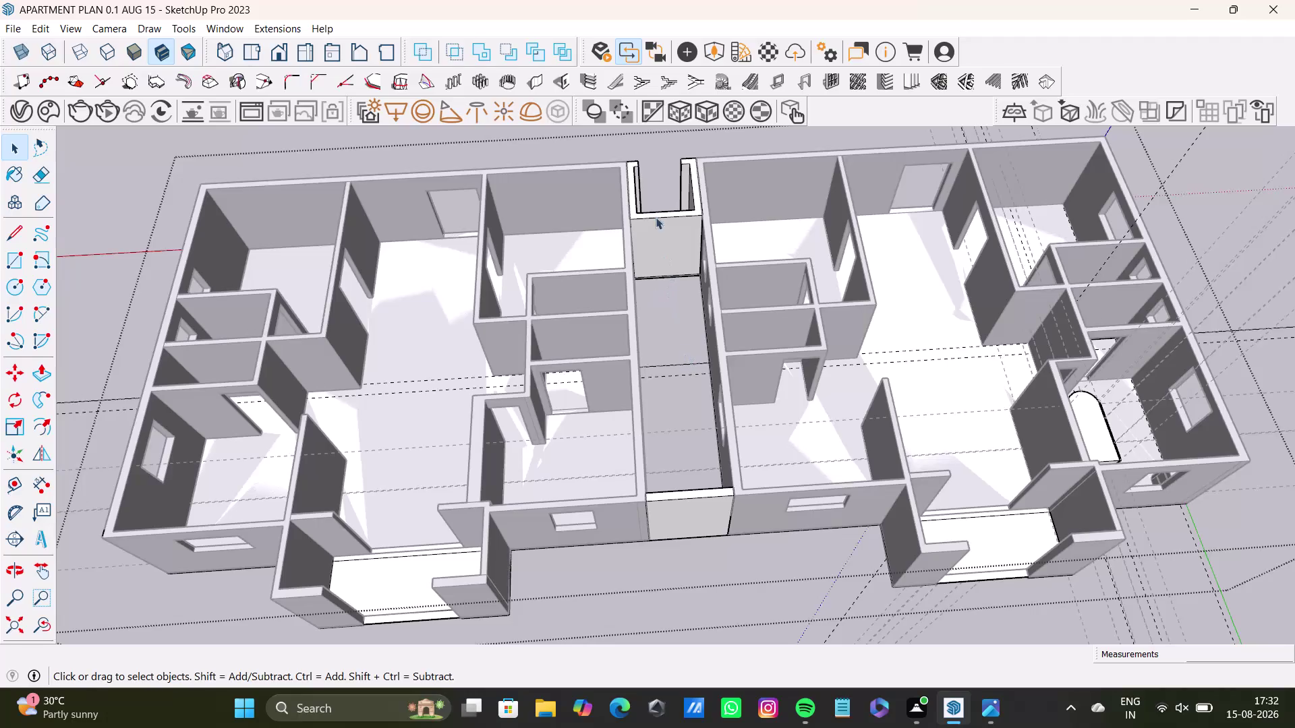
Orbit and zoom through the bedroom to inspect the bedside table, window and wardrobe.
double_click(667, 152)
scroll(down, 3)
middle_drag(680, 334, 701, 491)
scroll(up, 3)
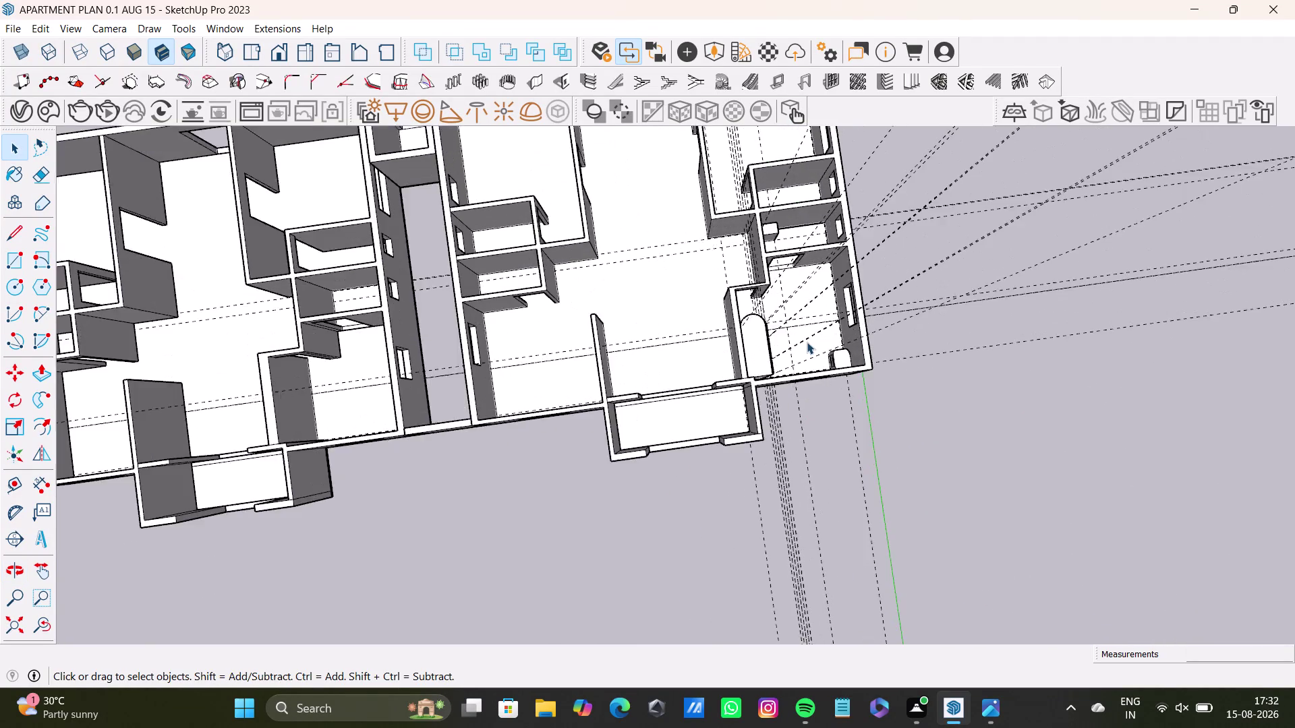
scroll(up, 3)
middle_drag(806, 342, 509, 232)
scroll(up, 3)
middle_drag(637, 283, 306, 248)
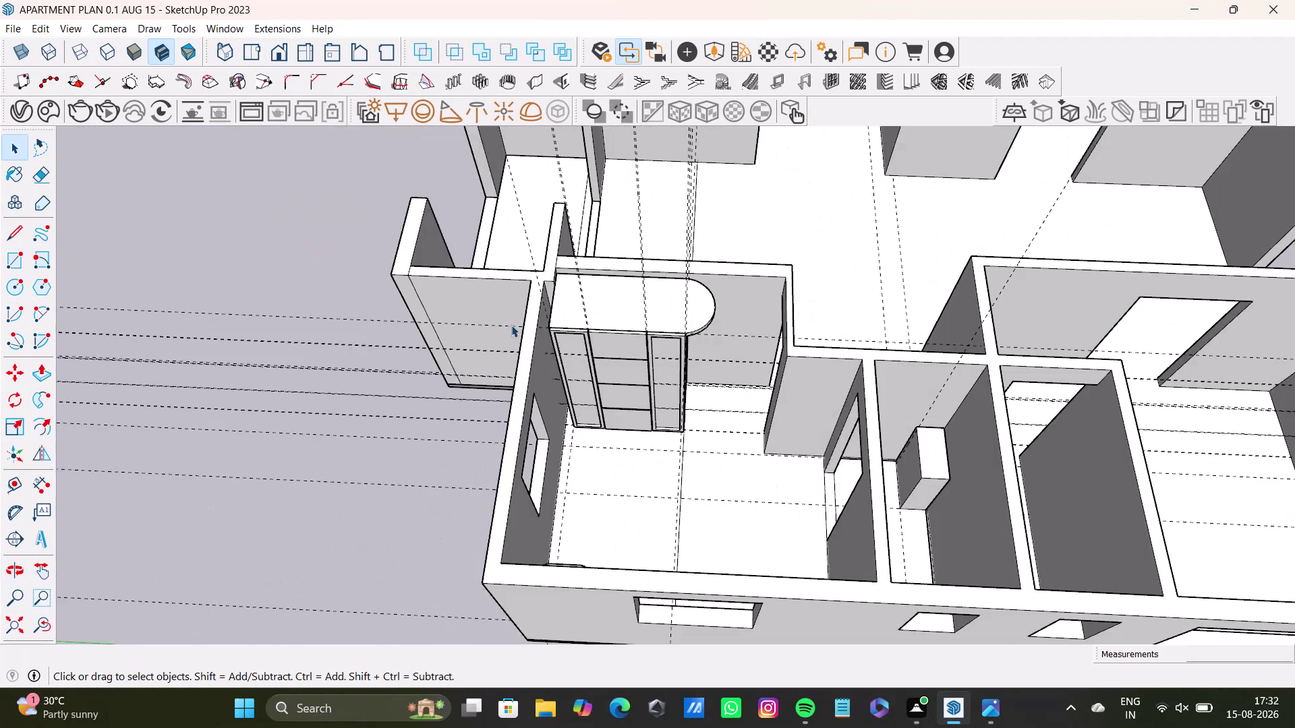
scroll(down, 3)
middle_drag(660, 411, 355, 410)
scroll(up, 3)
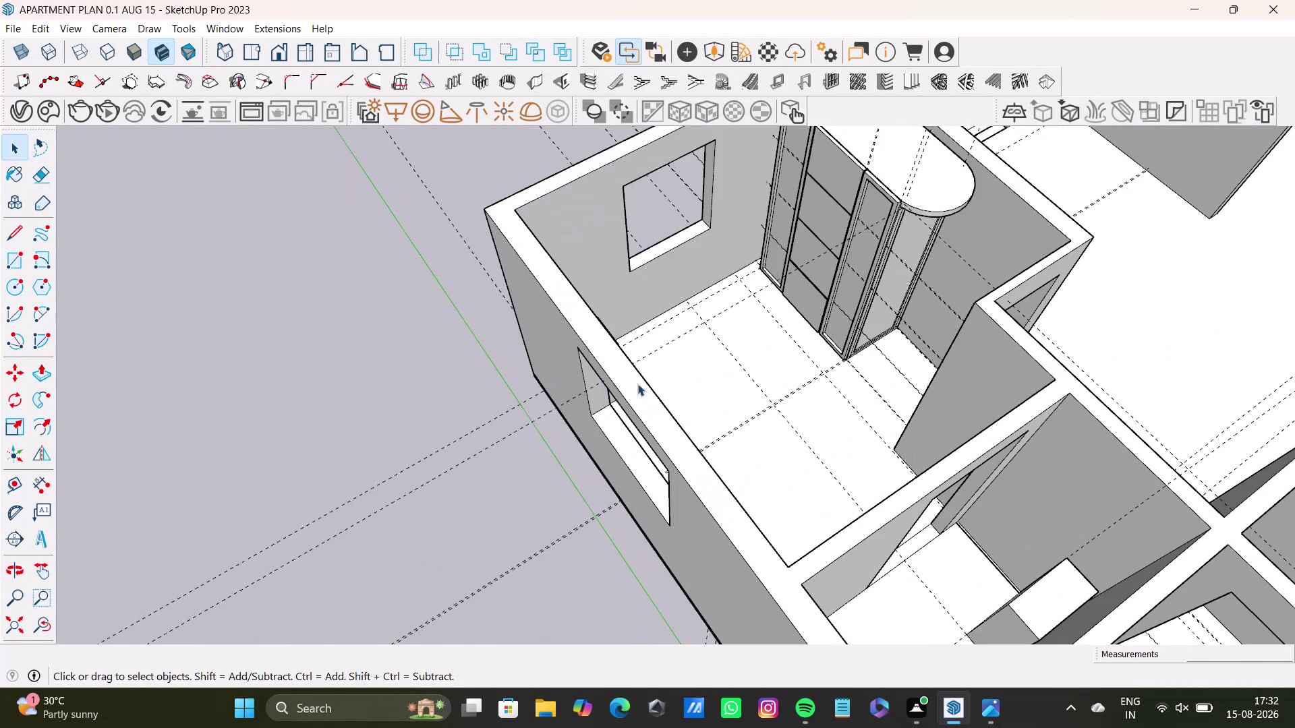
middle_drag(646, 386, 461, 351)
scroll(up, 3)
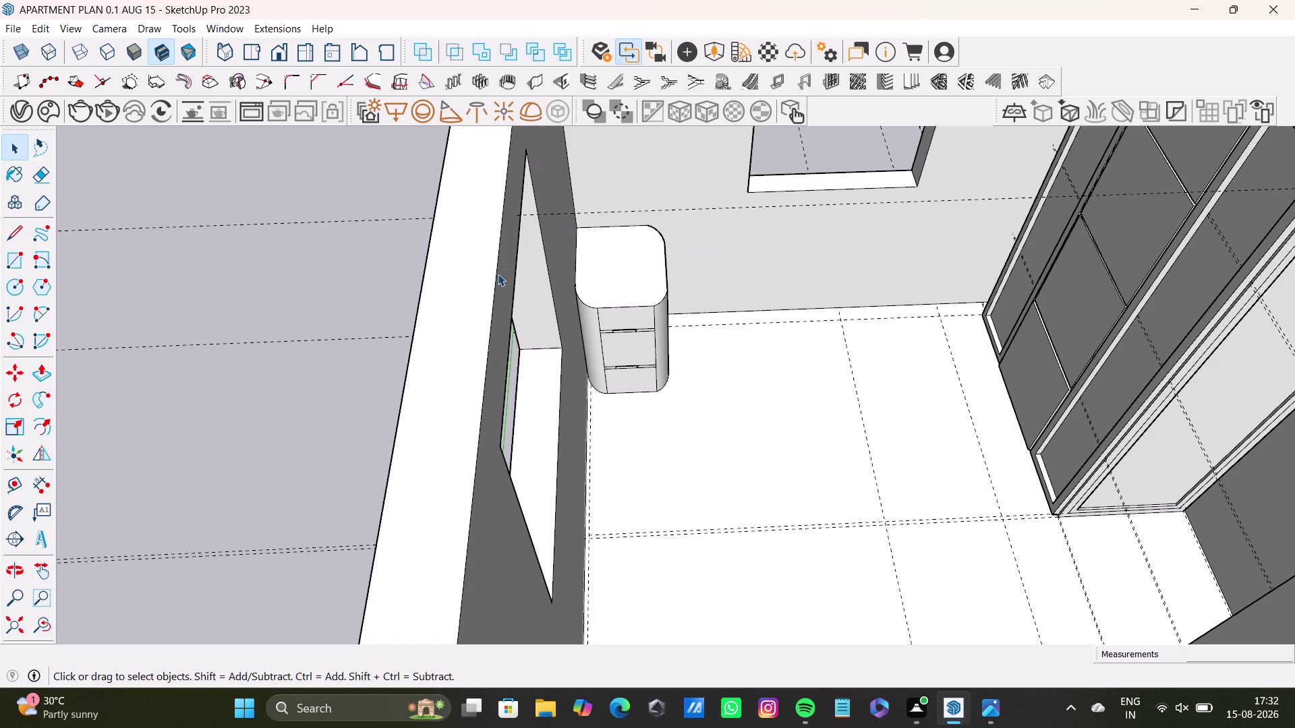
middle_drag(783, 381, 758, 493)
middle_drag(753, 487, 776, 573)
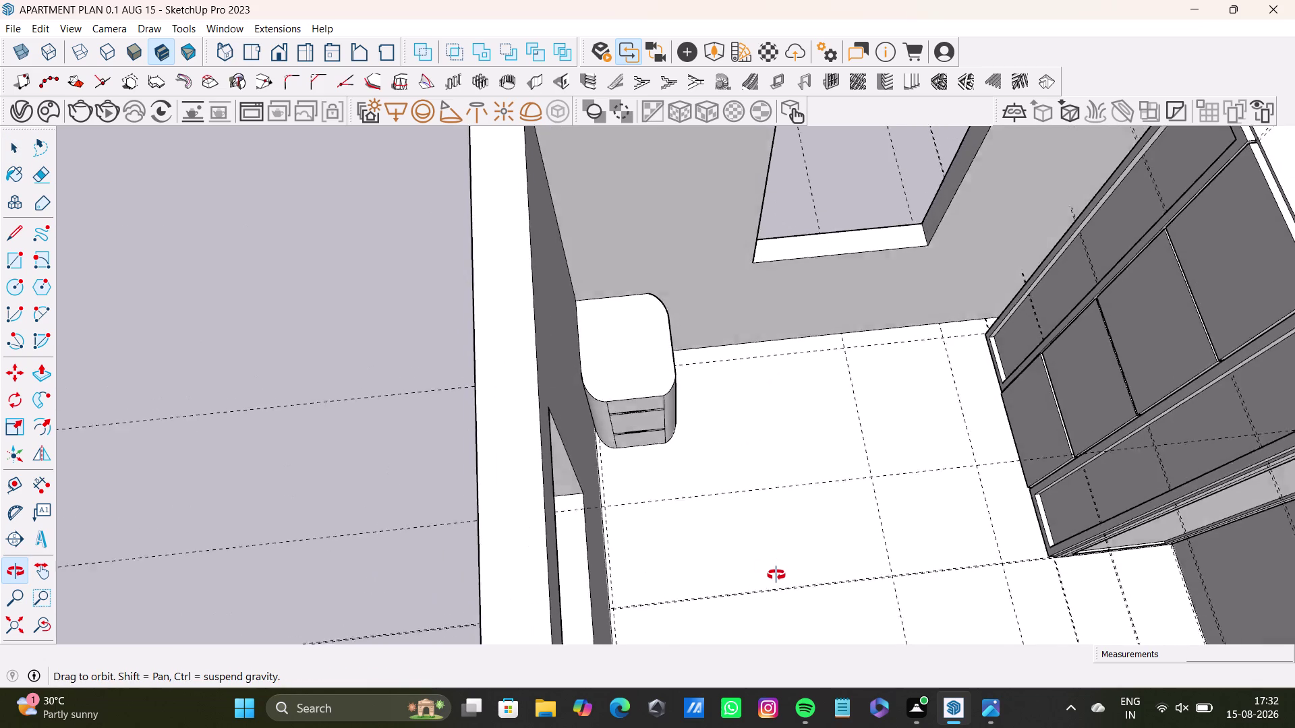
middle_drag(775, 572, 788, 554)
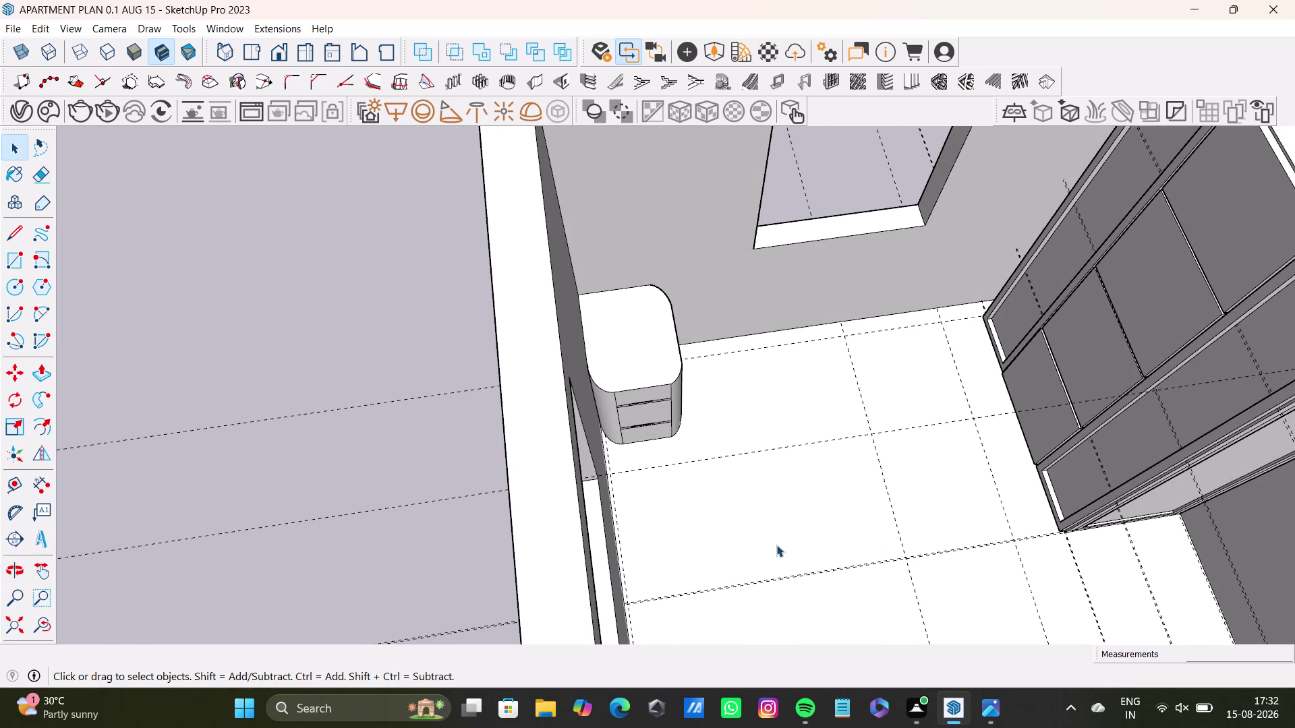
middle_drag(777, 542, 591, 444)
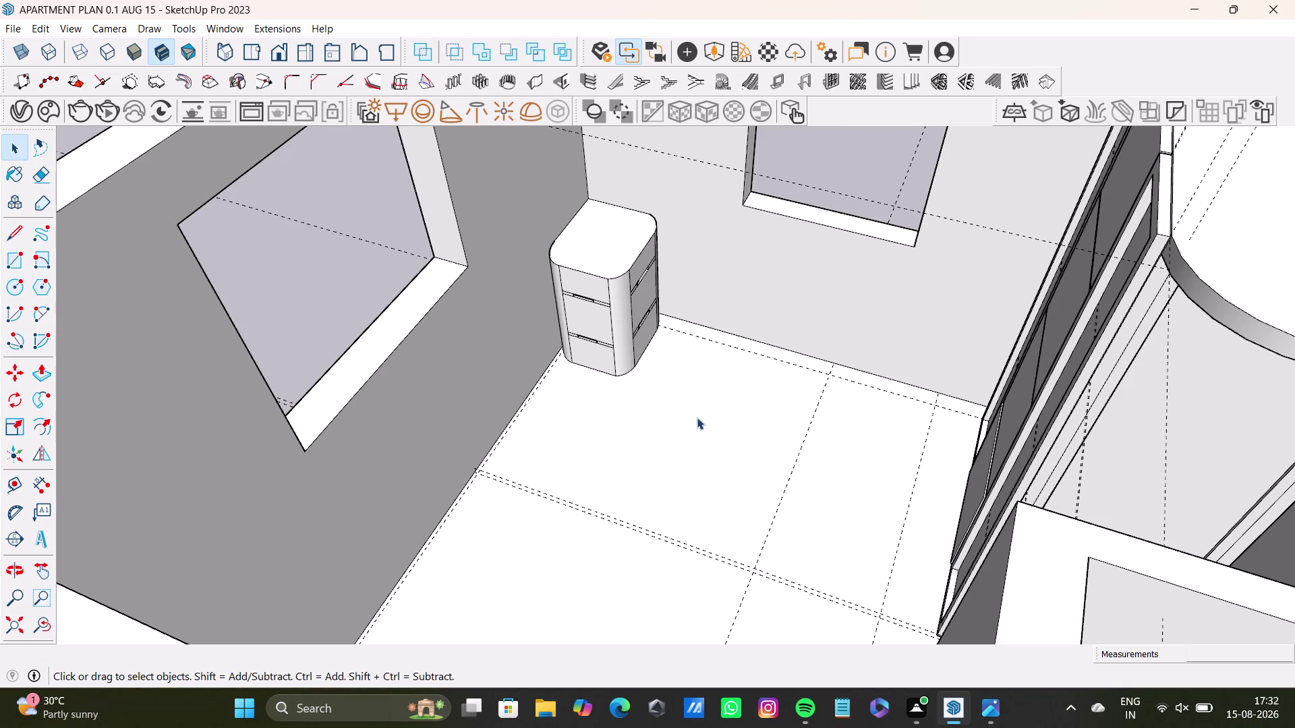
scroll(down, 3)
middle_drag(697, 419, 863, 446)
middle_drag(816, 412, 804, 419)
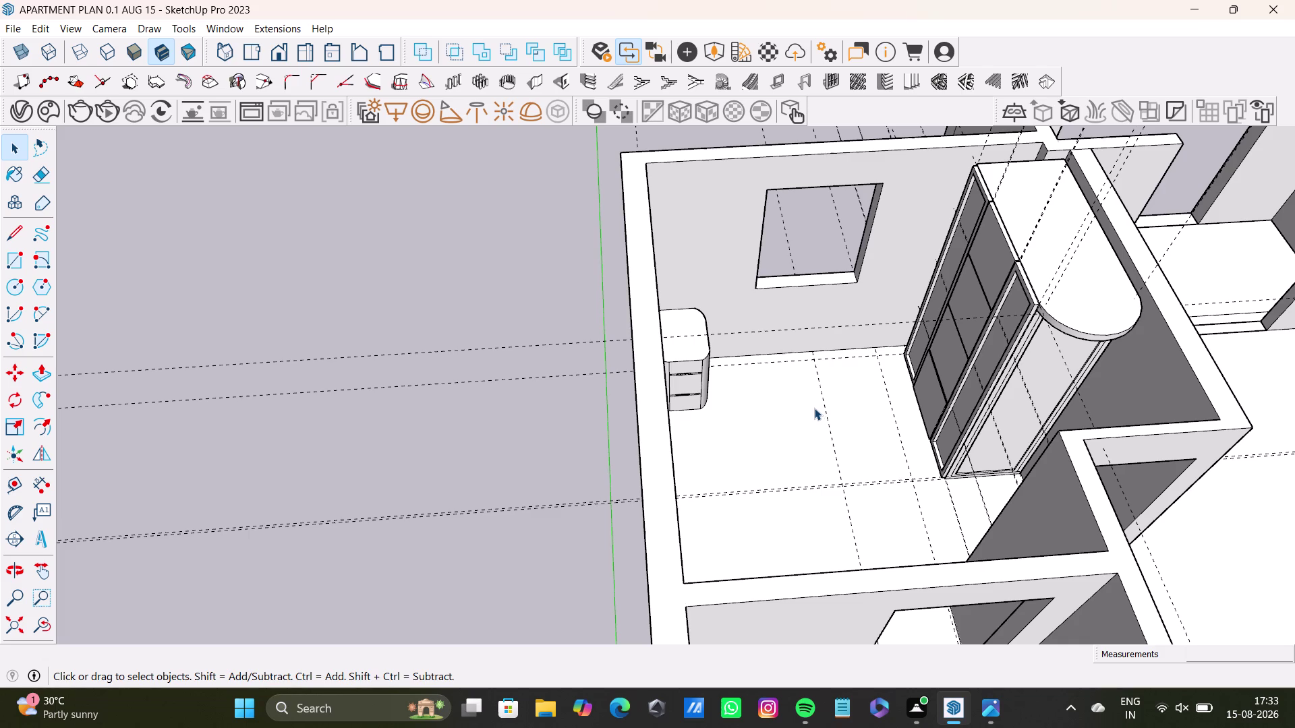
scroll(down, 3)
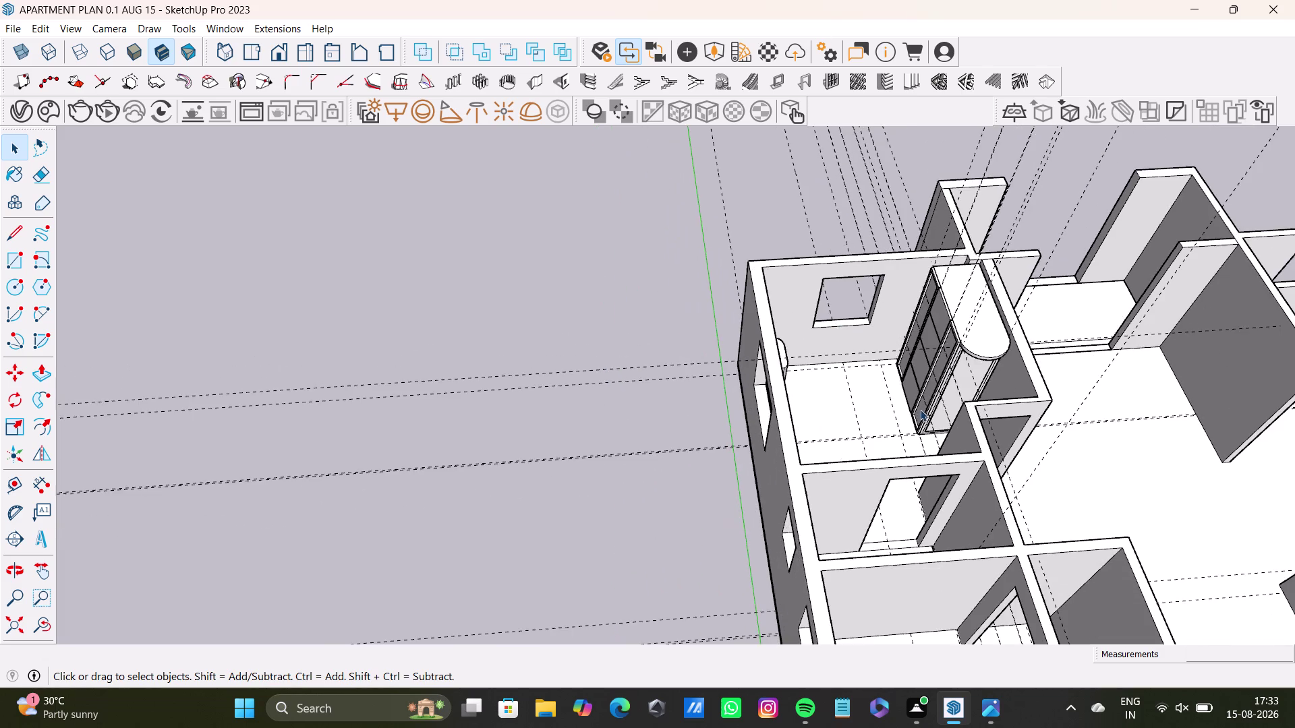
middle_drag(954, 399, 899, 411)
scroll(up, 3)
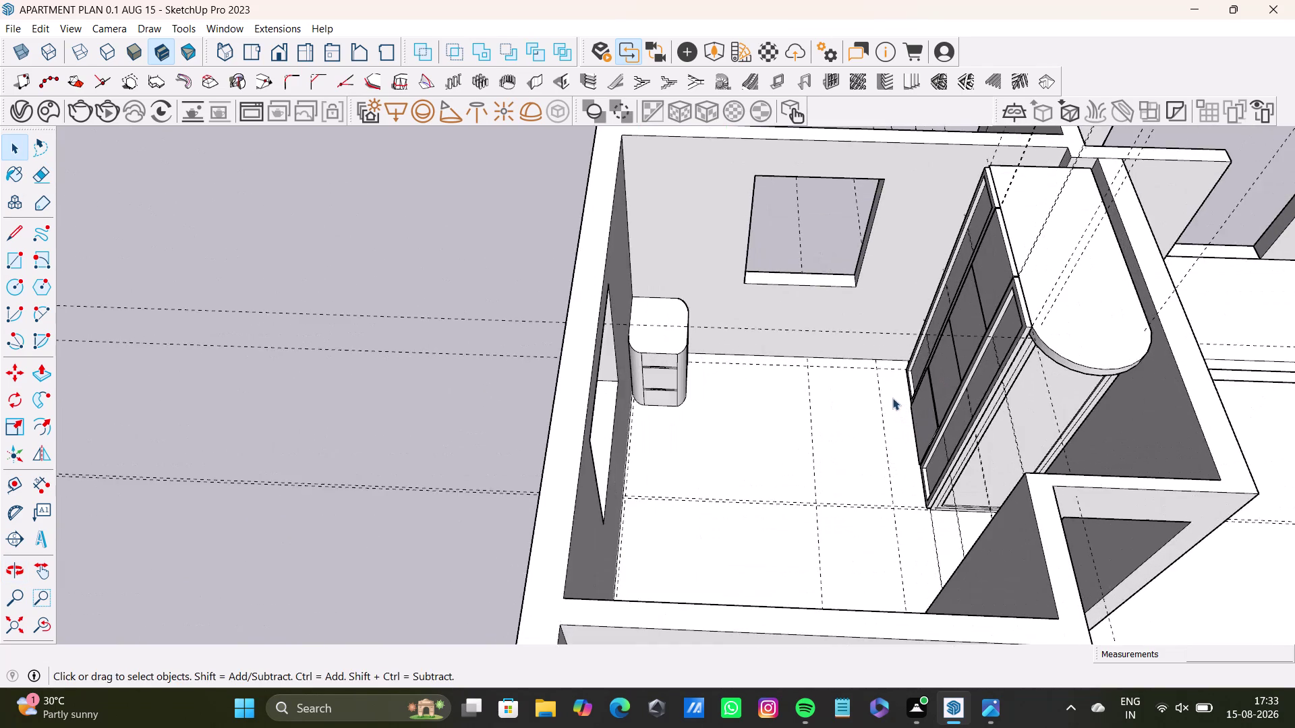
middle_drag(893, 398, 762, 403)
scroll(up, 3)
middle_drag(785, 336, 906, 420)
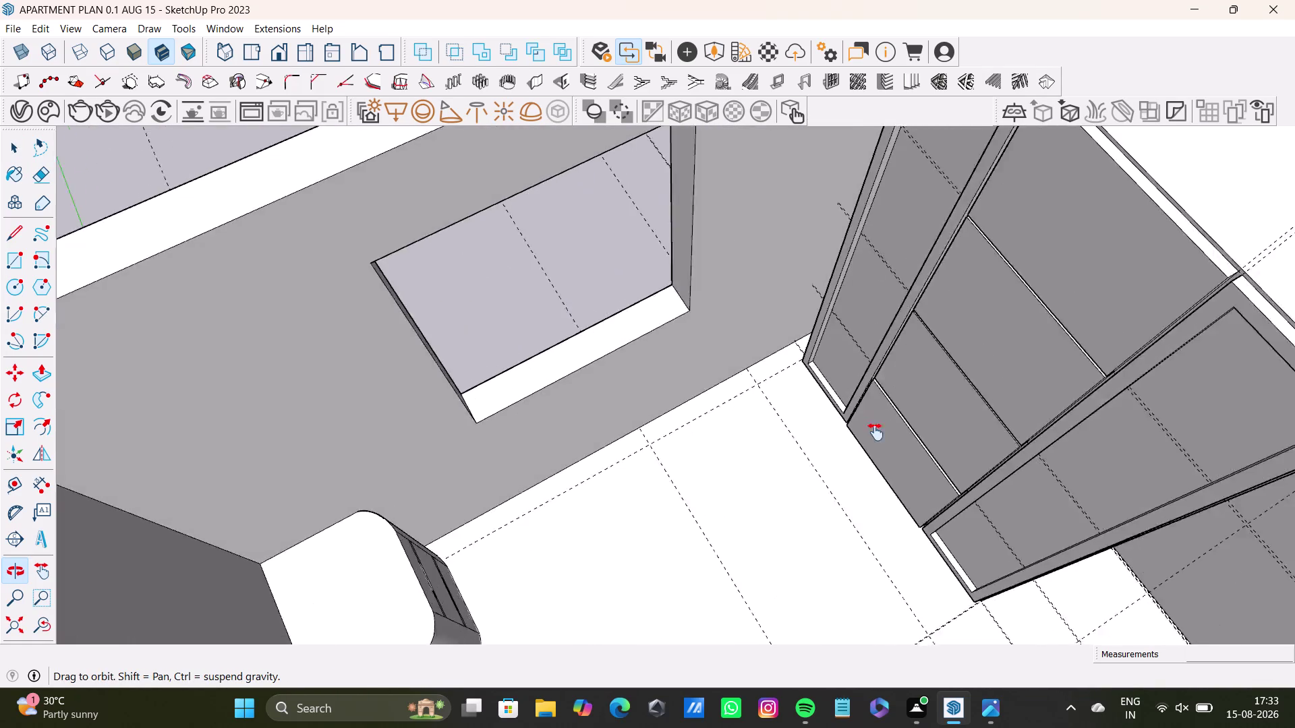
middle_drag(906, 420, 774, 516)
middle_drag(802, 480, 825, 499)
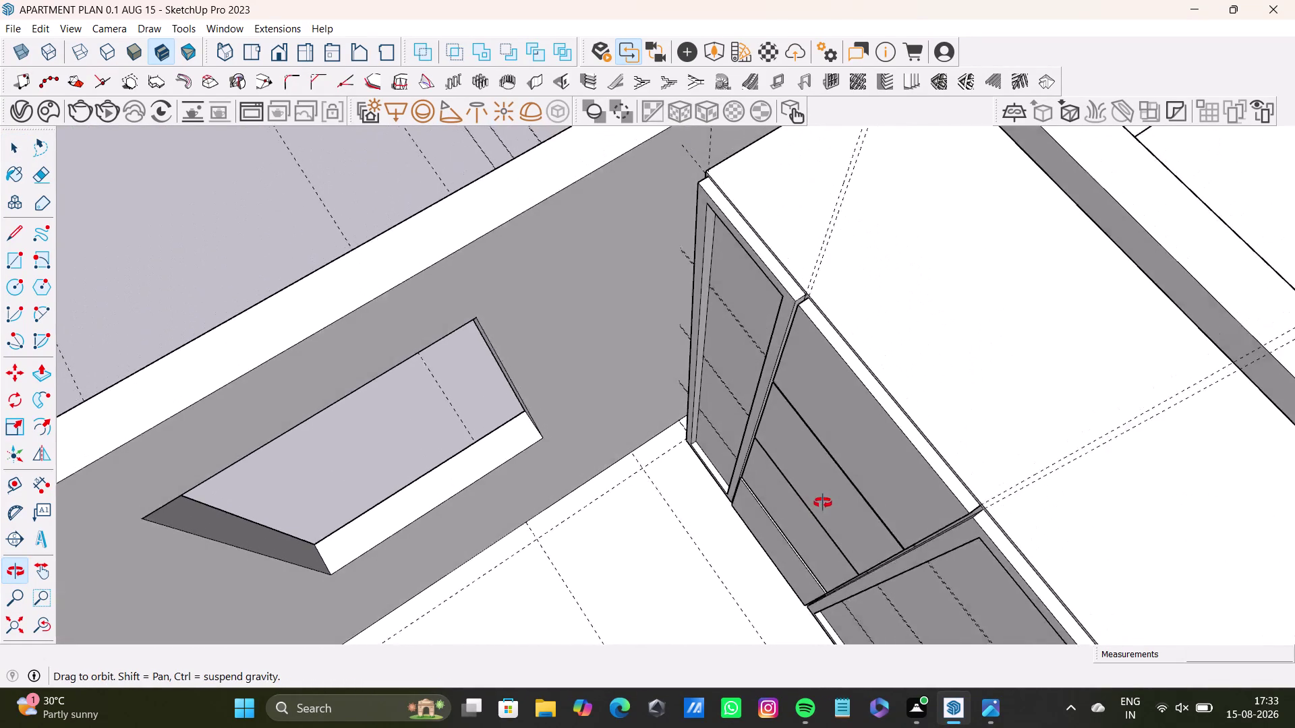
middle_drag(825, 500, 822, 503)
scroll(down, 3)
scroll(up, 3)
middle_drag(692, 446, 728, 354)
scroll(up, 3)
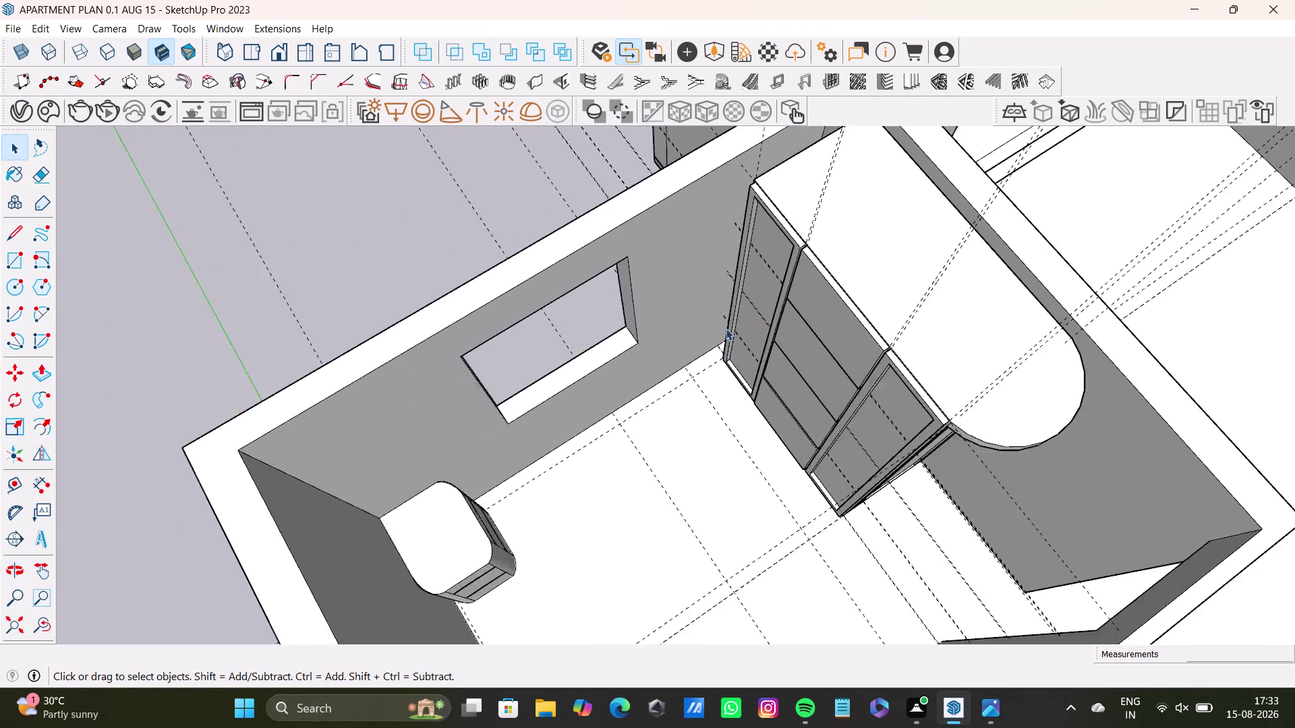
scroll(up, 3)
middle_drag(735, 312, 701, 433)
middle_drag(705, 409, 821, 295)
scroll(up, 3)
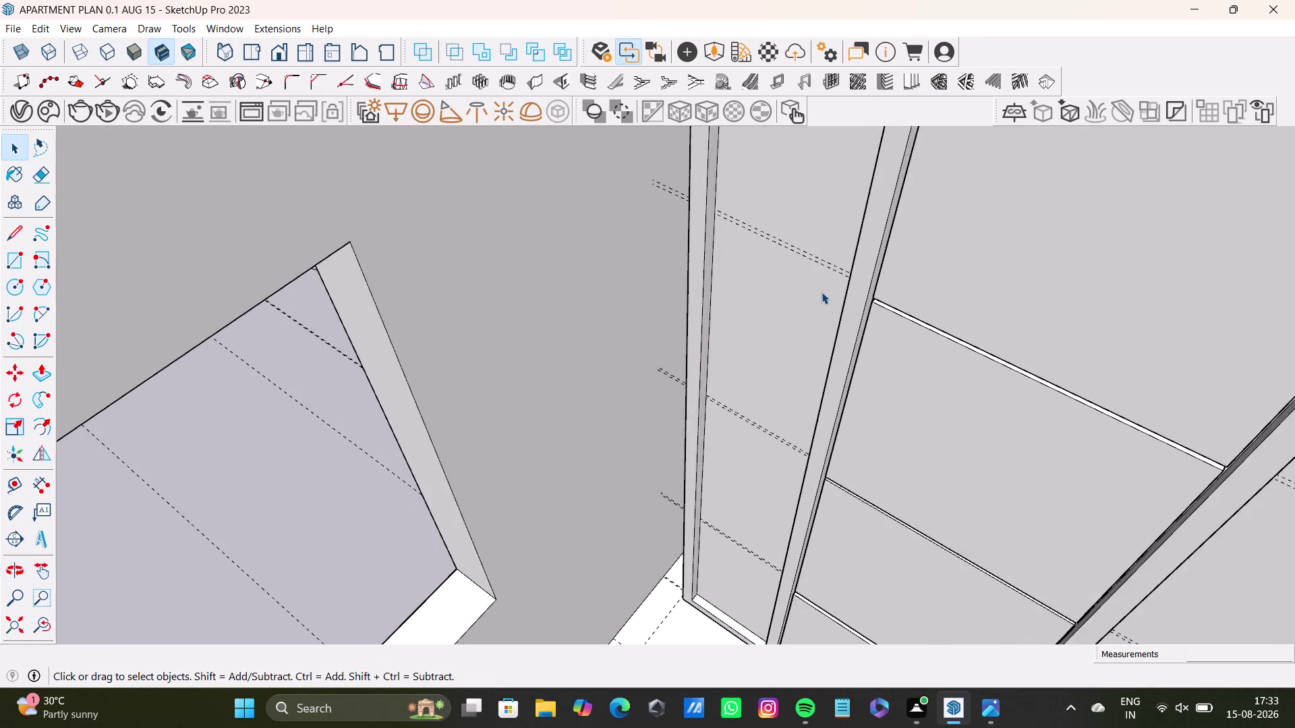
scroll(up, 3)
scroll(down, 3)
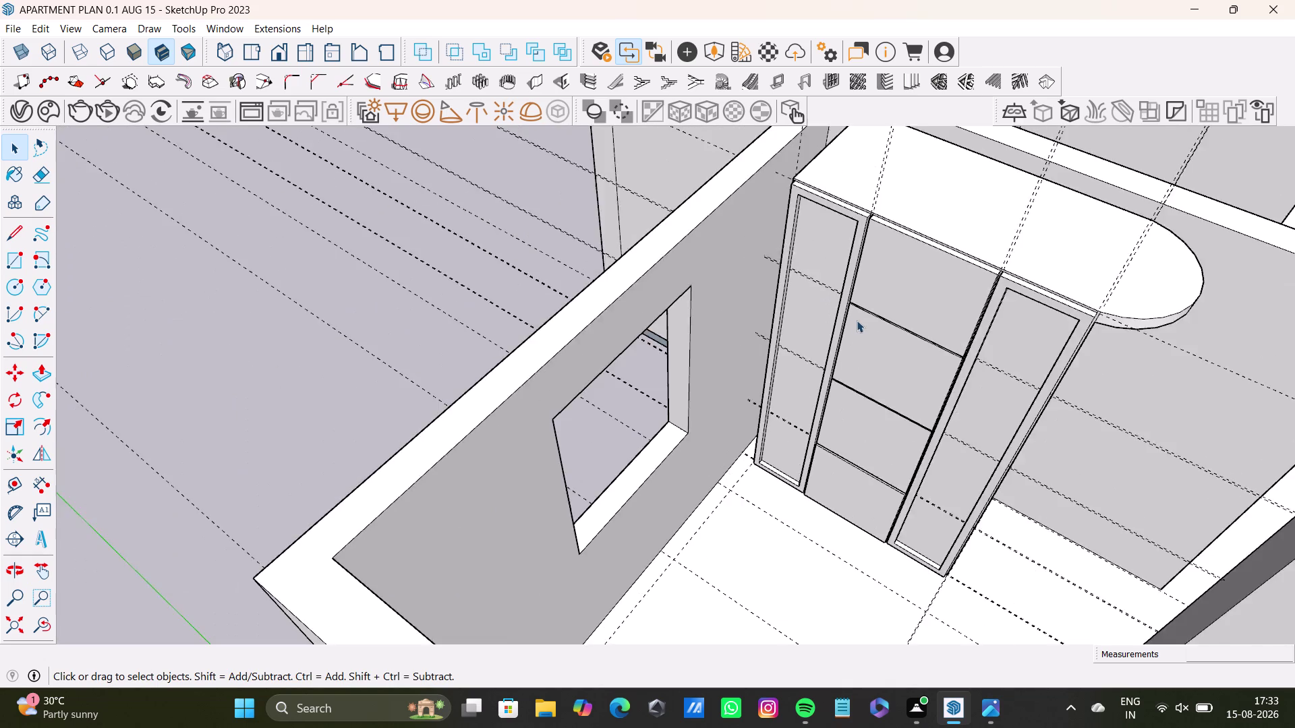
scroll(down, 3)
middle_drag(958, 370, 847, 313)
Orbit out over the neighbouring rooms and close in on the tall block's front face.
middle_drag(858, 334, 337, 233)
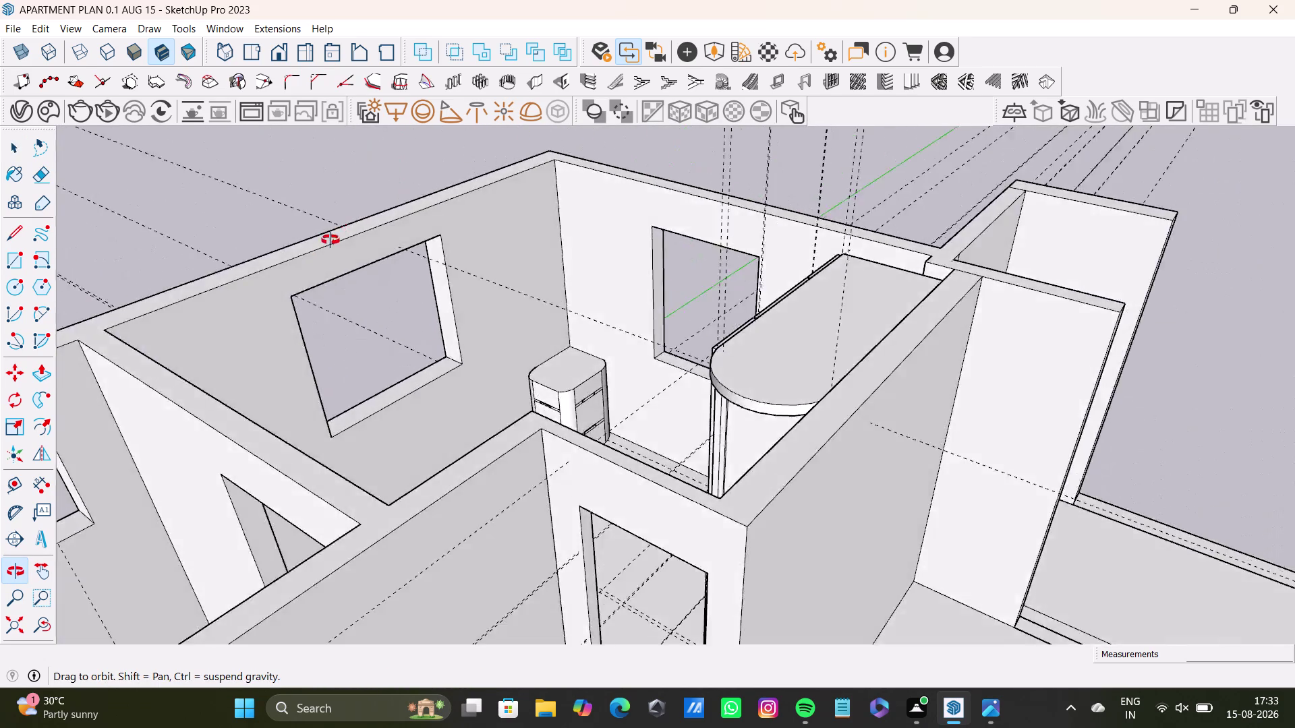
middle_drag(337, 234, 731, 267)
scroll(down, 3)
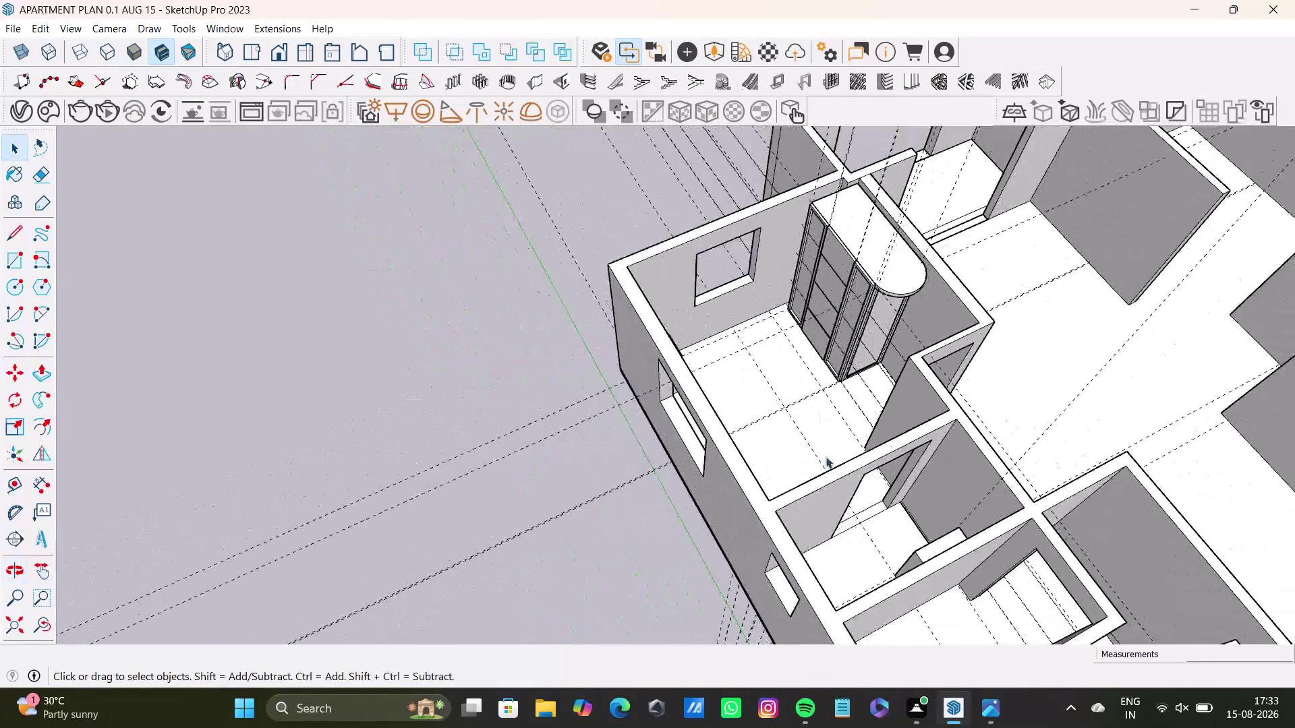
middle_drag(824, 465, 1136, 550)
middle_drag(876, 343, 715, 472)
middle_drag(715, 481, 974, 507)
middle_drag(883, 391, 819, 453)
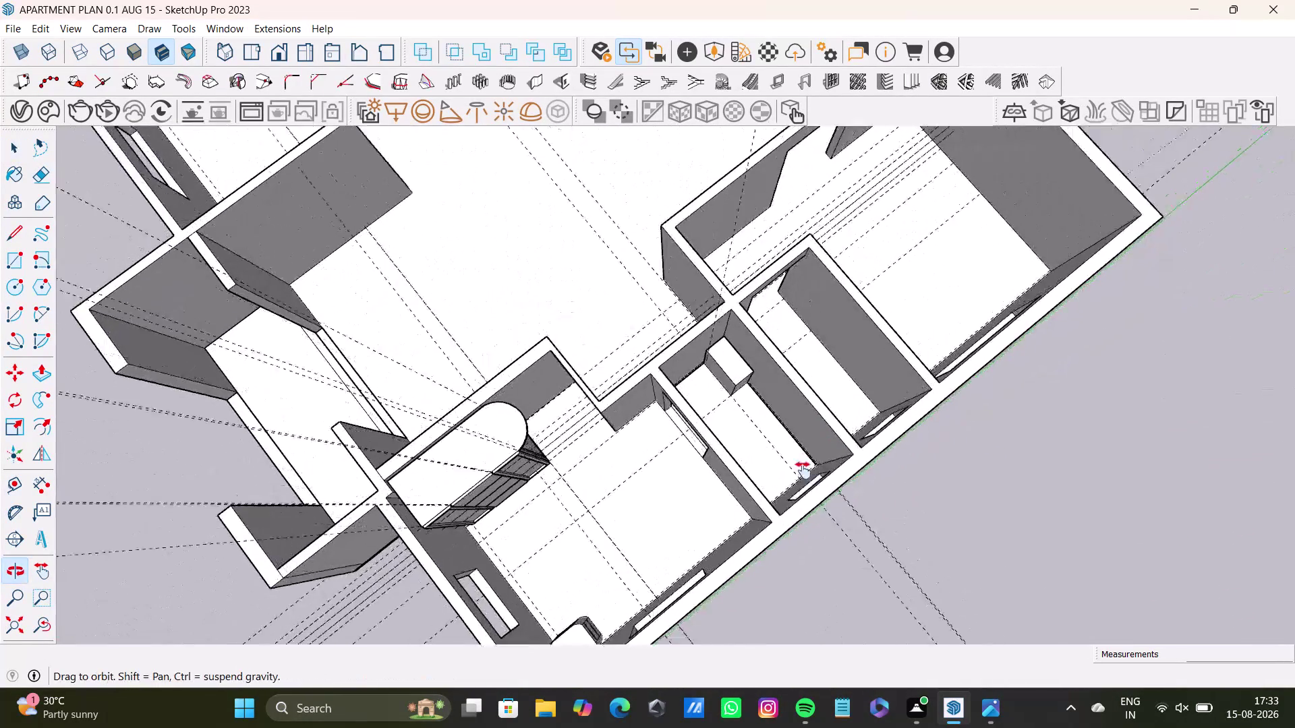
middle_drag(820, 454, 790, 482)
middle_drag(768, 493, 1006, 359)
scroll(up, 3)
scroll(up, 3)
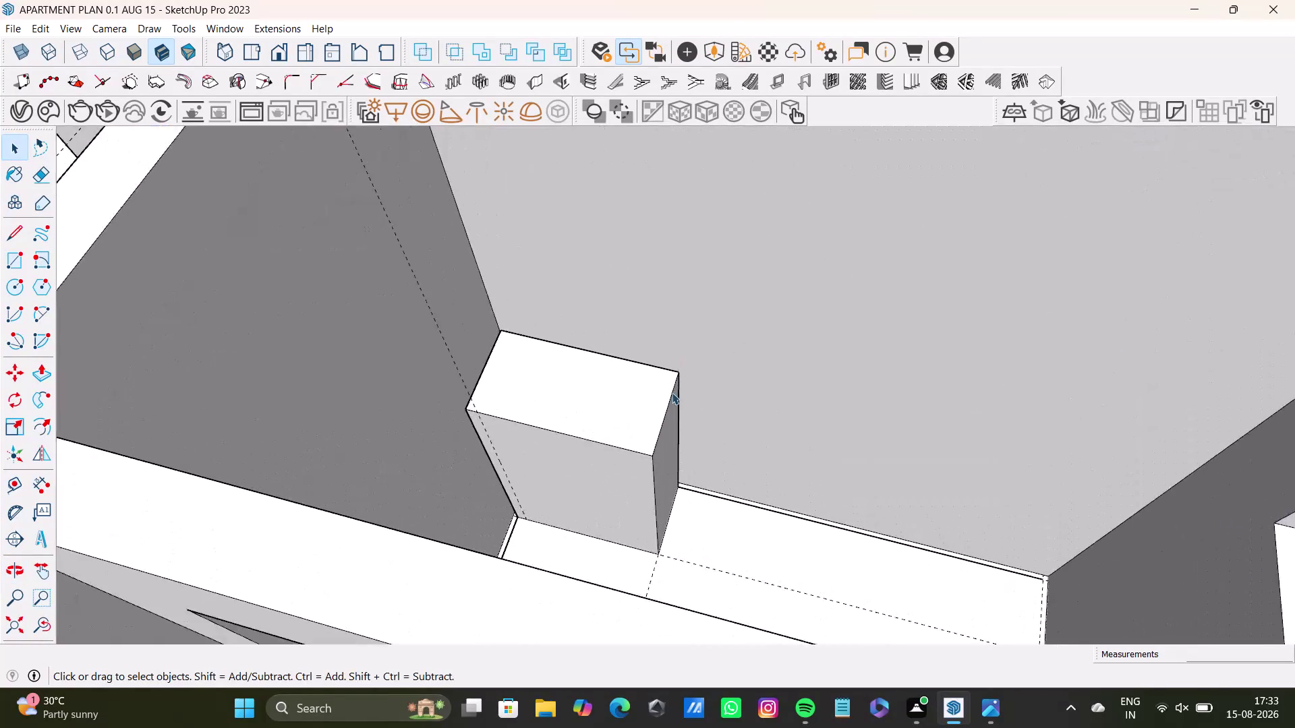
scroll(up, 3)
middle_drag(672, 393, 648, 490)
scroll(up, 3)
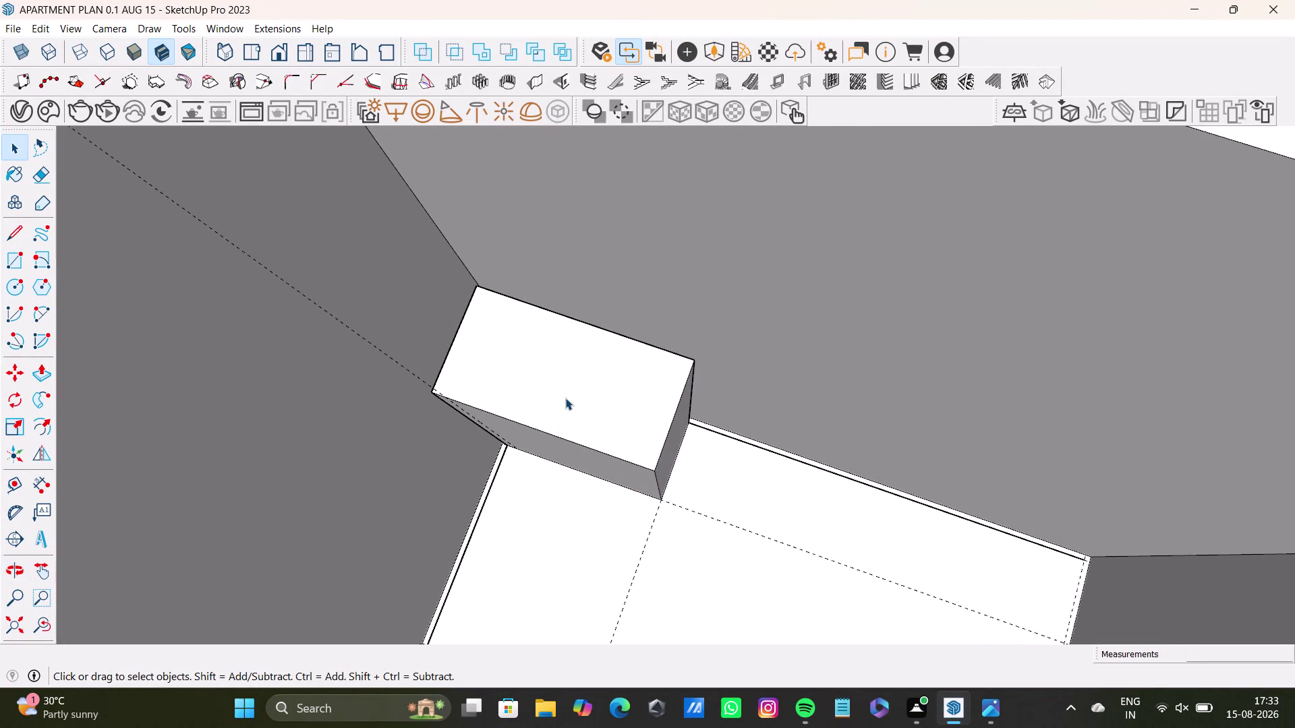
scroll(up, 3)
middle_drag(568, 398, 681, 176)
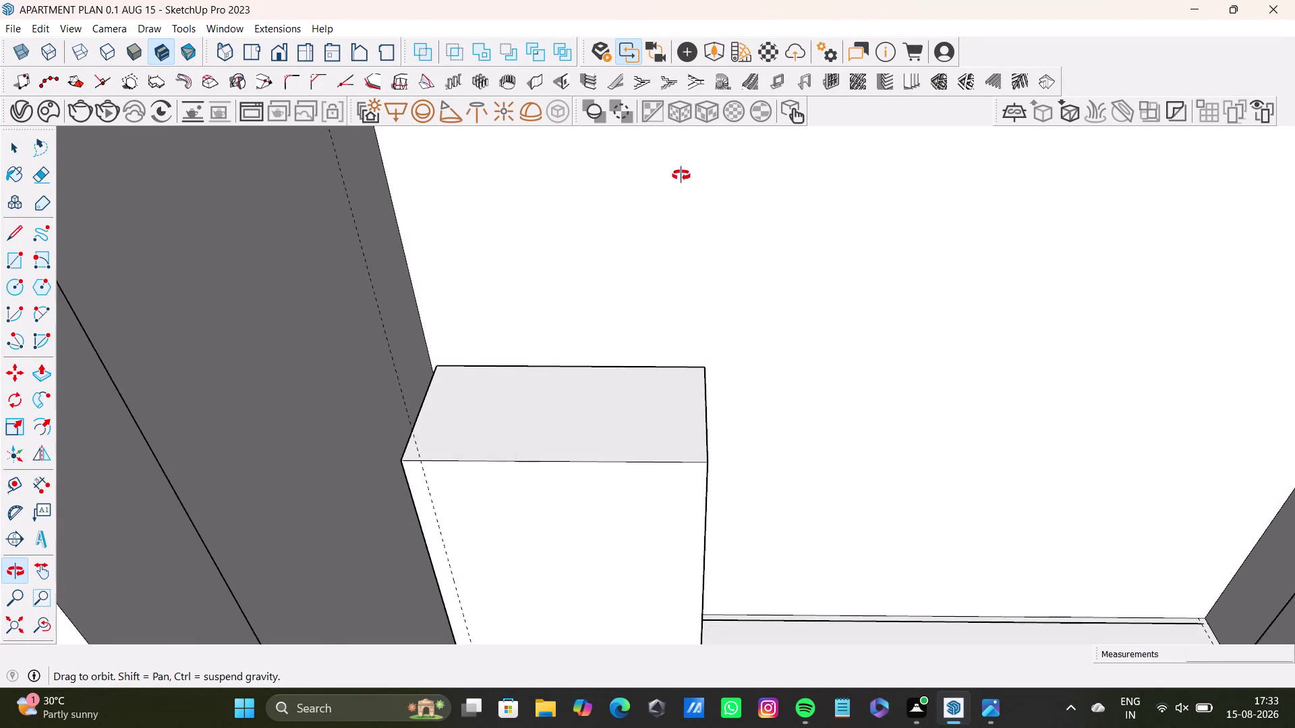
middle_drag(681, 176, 681, 175)
scroll(down, 3)
middle_drag(601, 491, 613, 369)
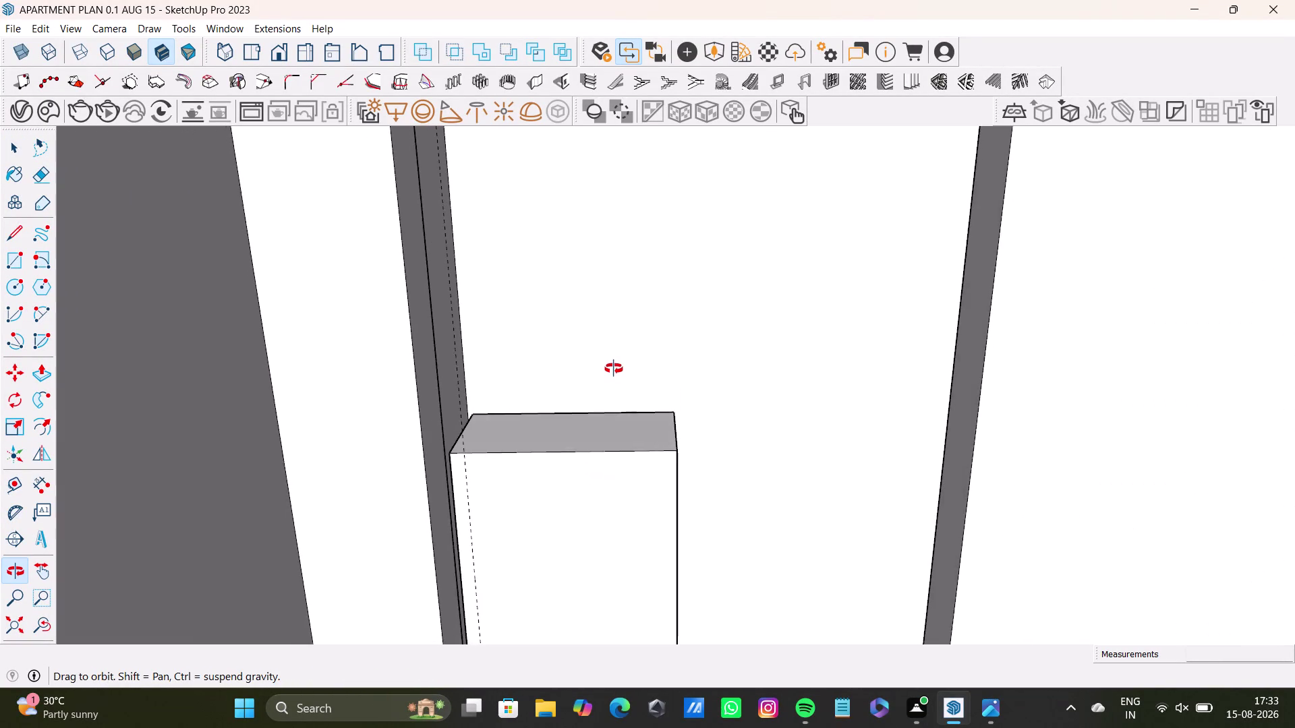
middle_drag(613, 368, 564, 420)
middle_drag(570, 385, 575, 313)
Select the block's front face, try an arc, cancel it, and re-face the front.
triple_click(612, 447)
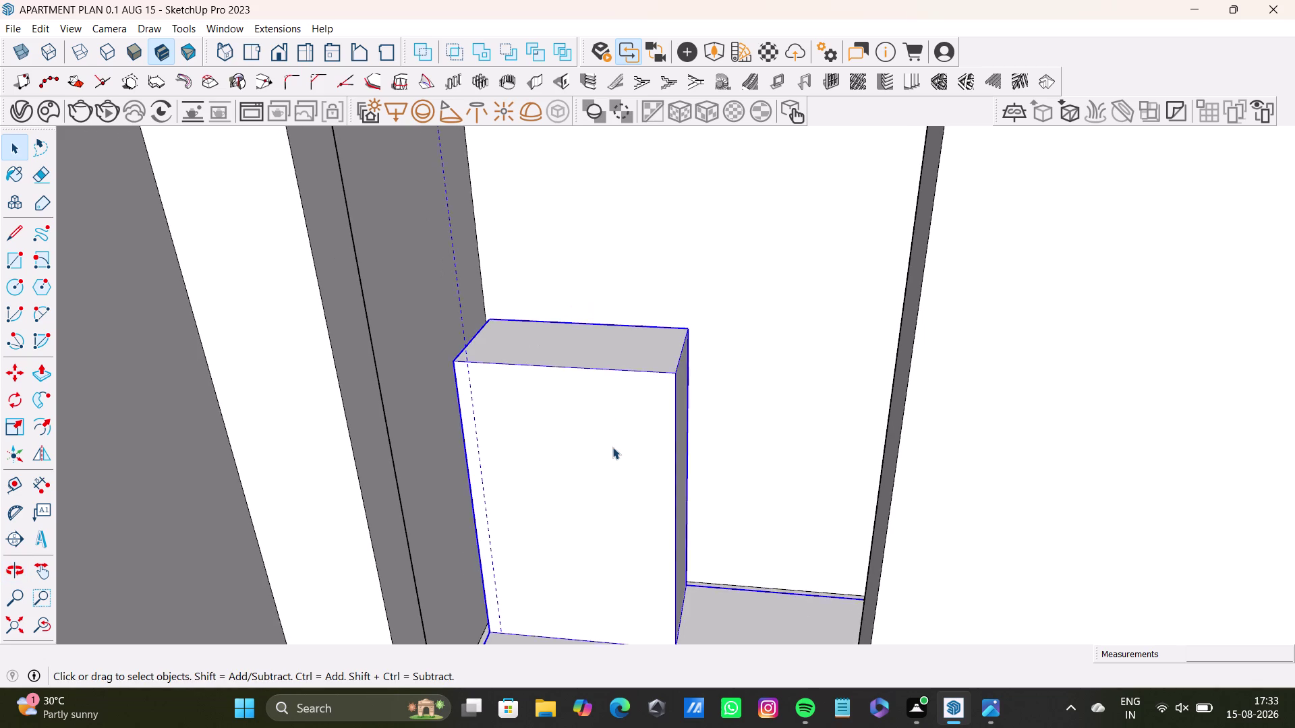
double_click(612, 442)
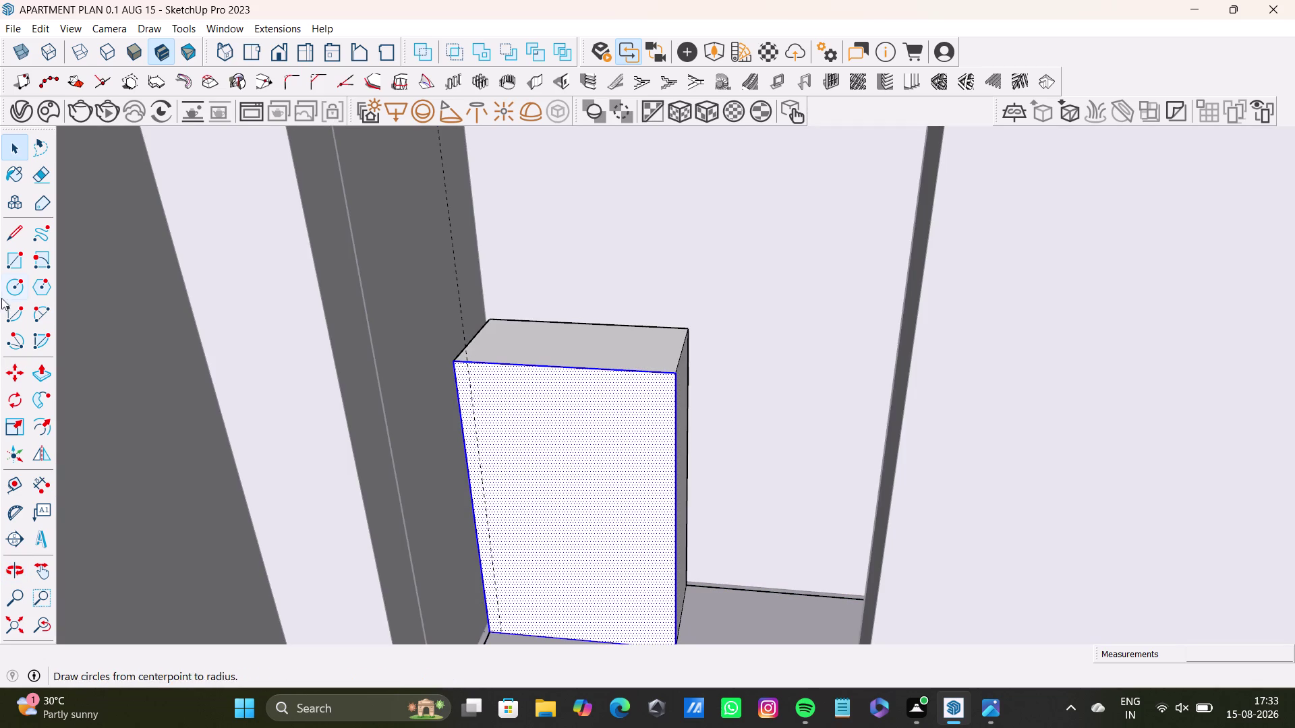
click(41, 310)
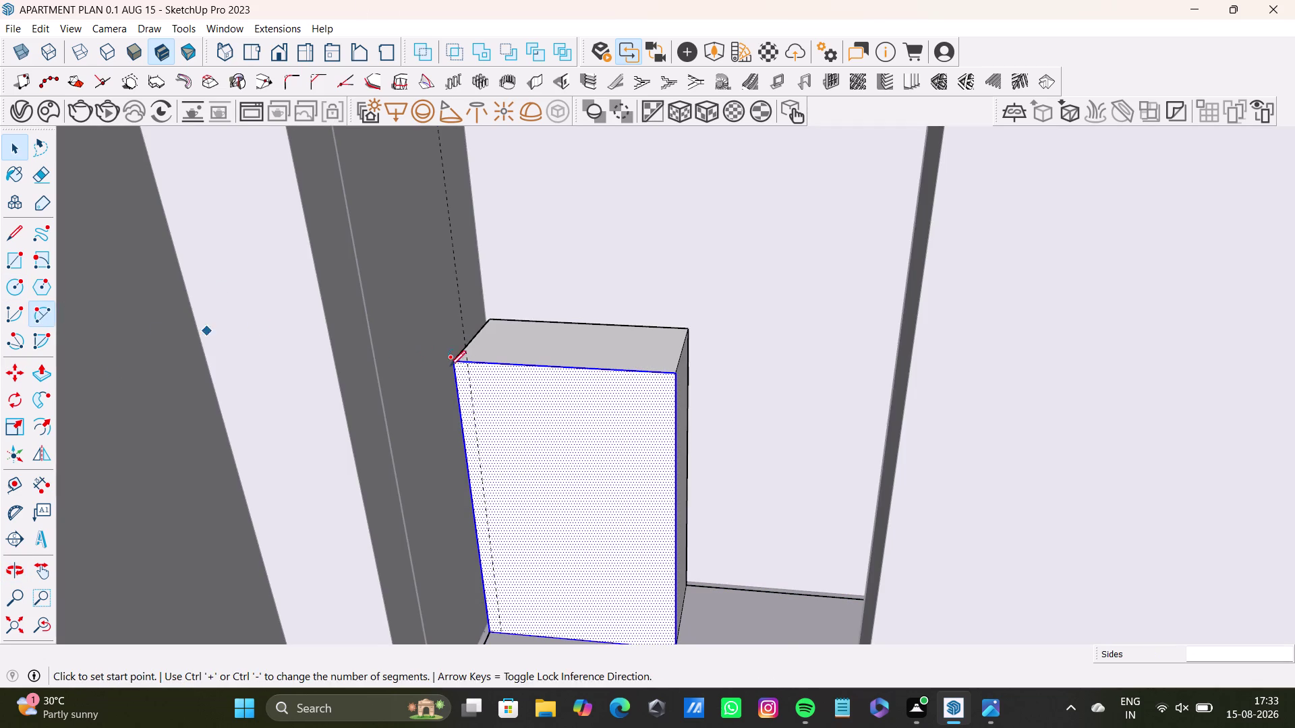
scroll(up, 3)
click(471, 356)
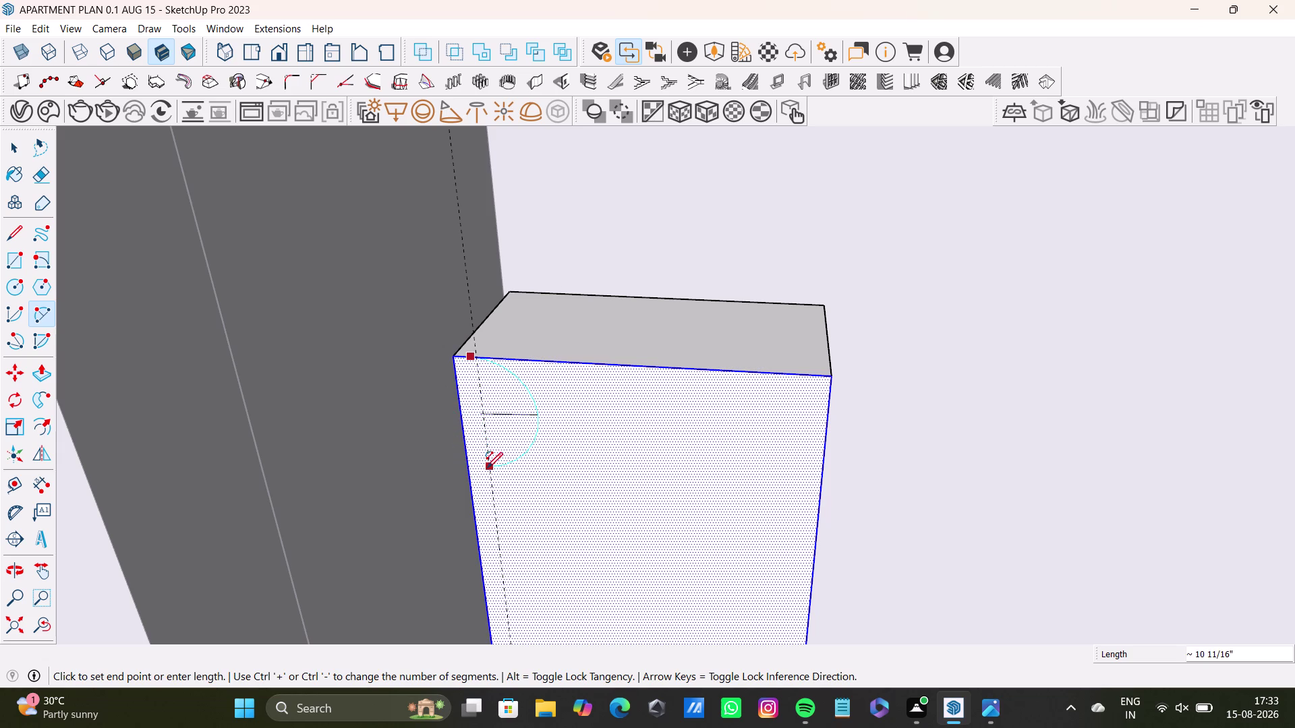
key(space)
scroll(down, 3)
middle_drag(522, 479, 553, 313)
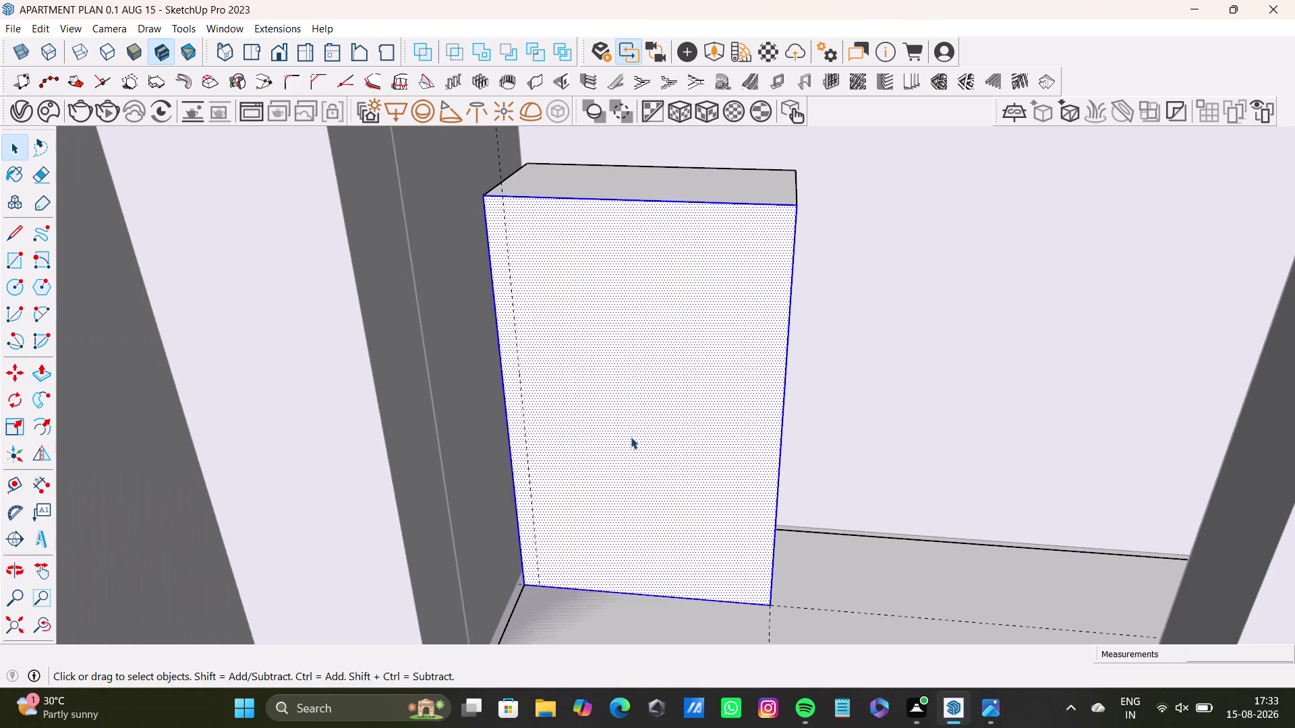
middle_drag(630, 437, 657, 479)
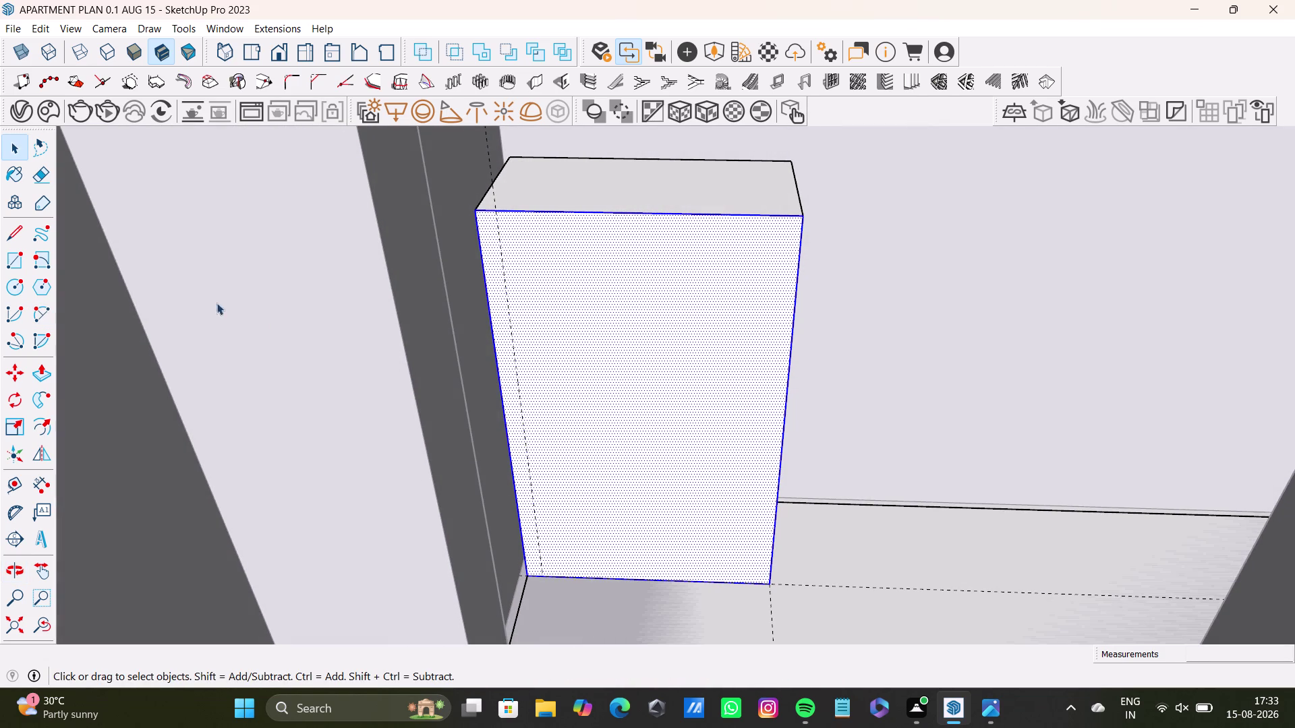
Draw a 2-point arc from the front face's top-left corner down the left edge.
click(44, 307)
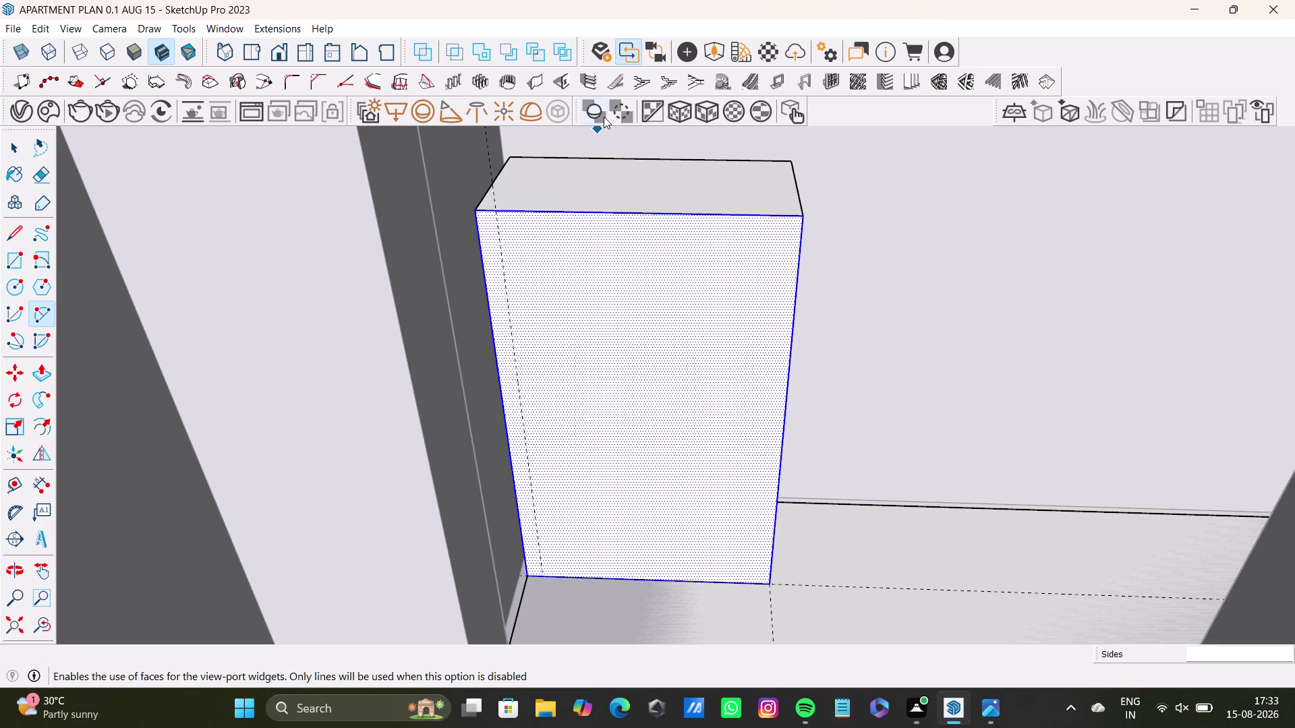
click(478, 213)
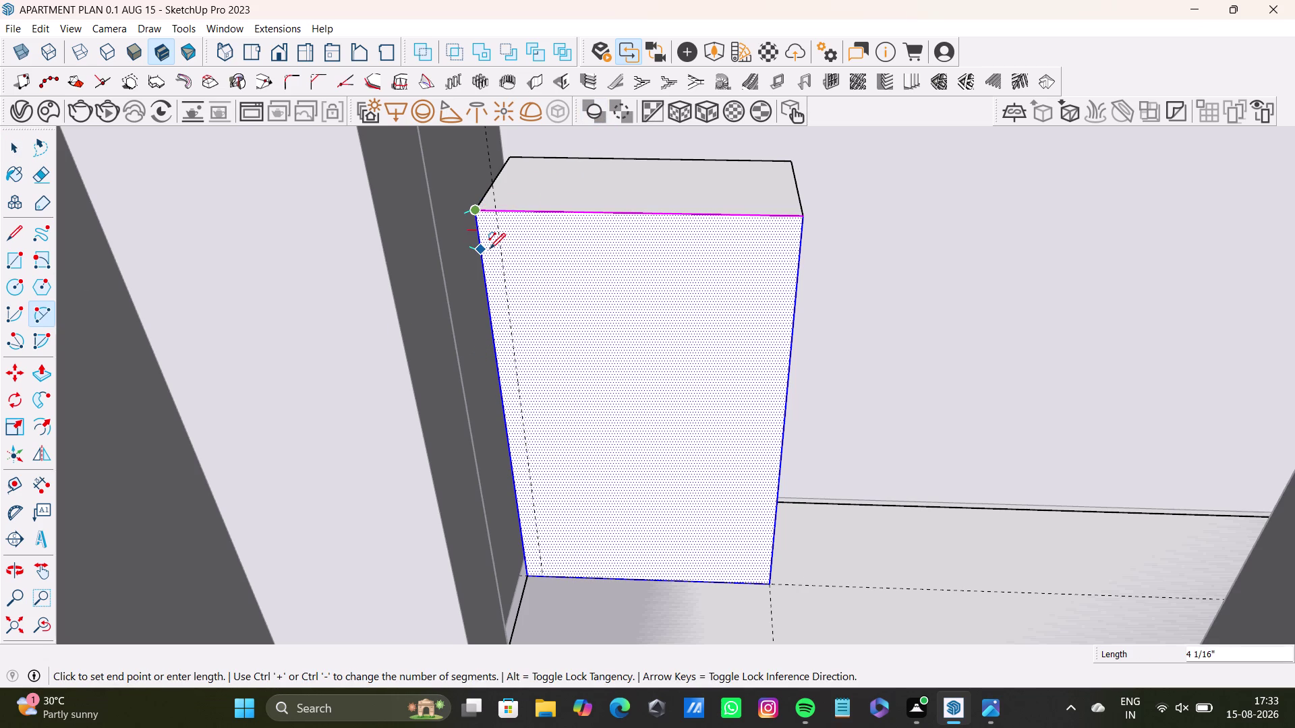
click(488, 251)
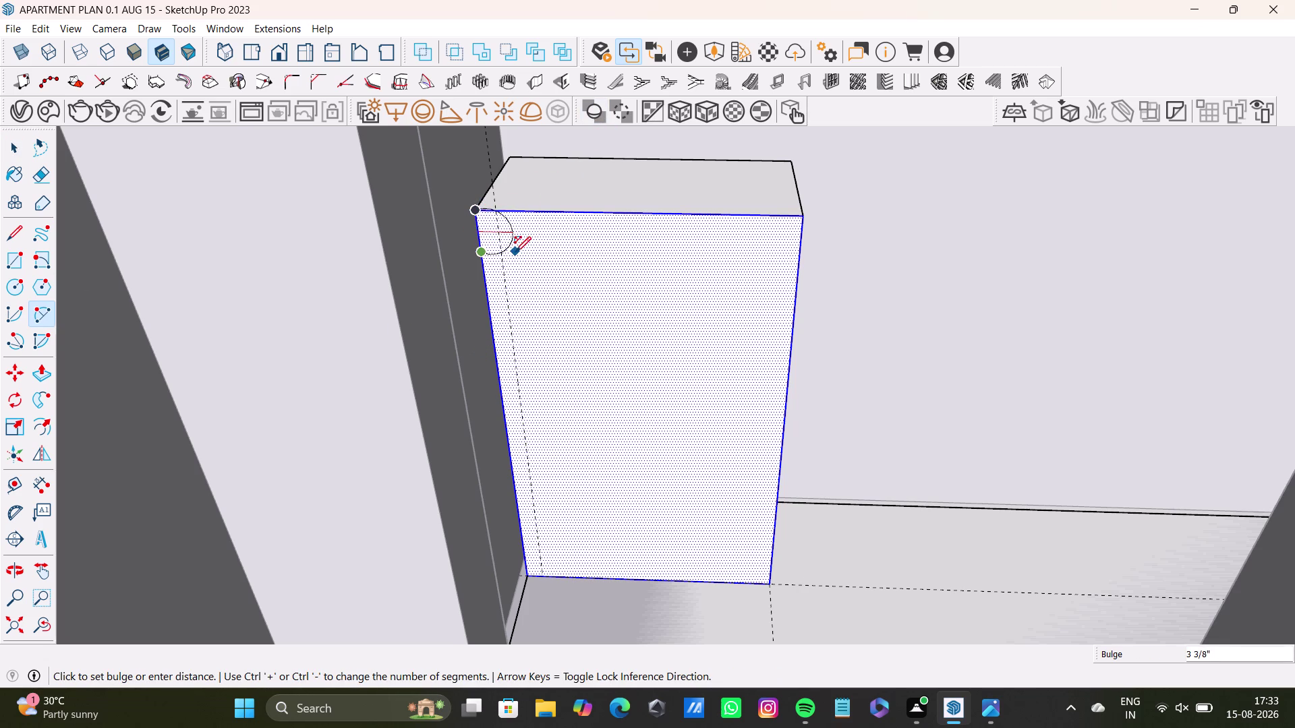
key(space)
click(45, 311)
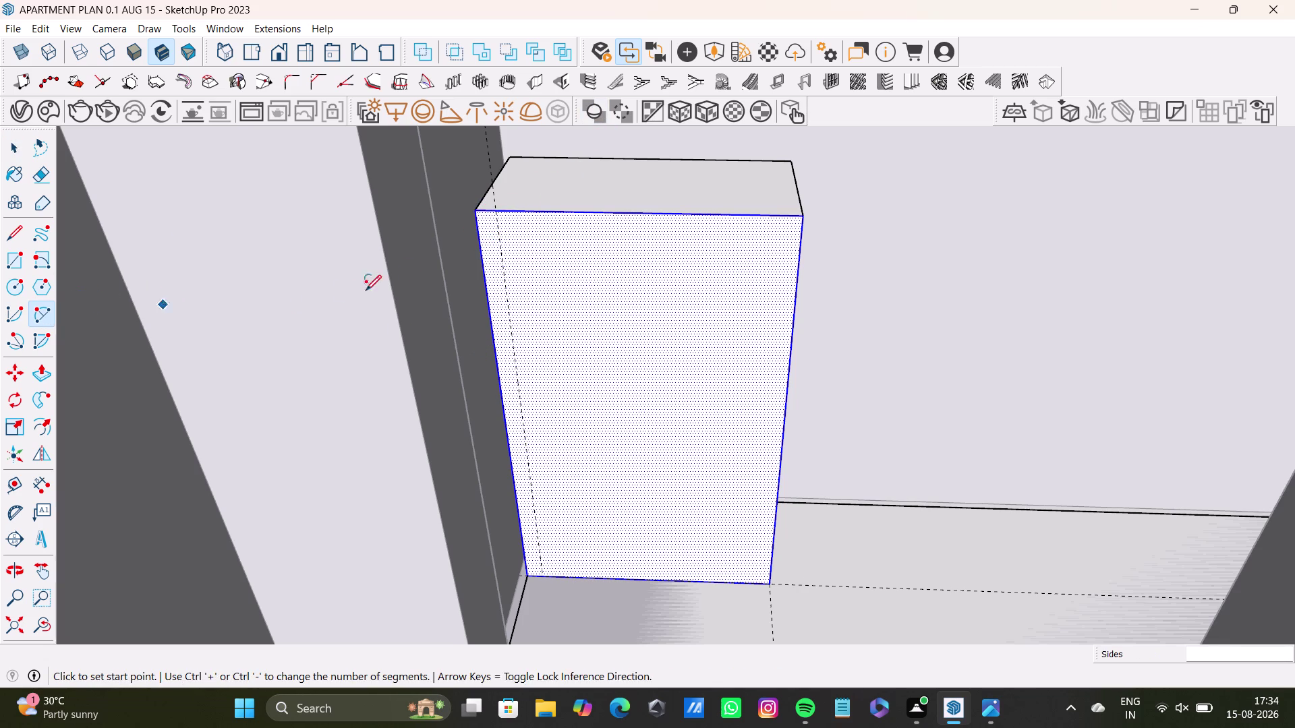
scroll(up, 3)
click(474, 195)
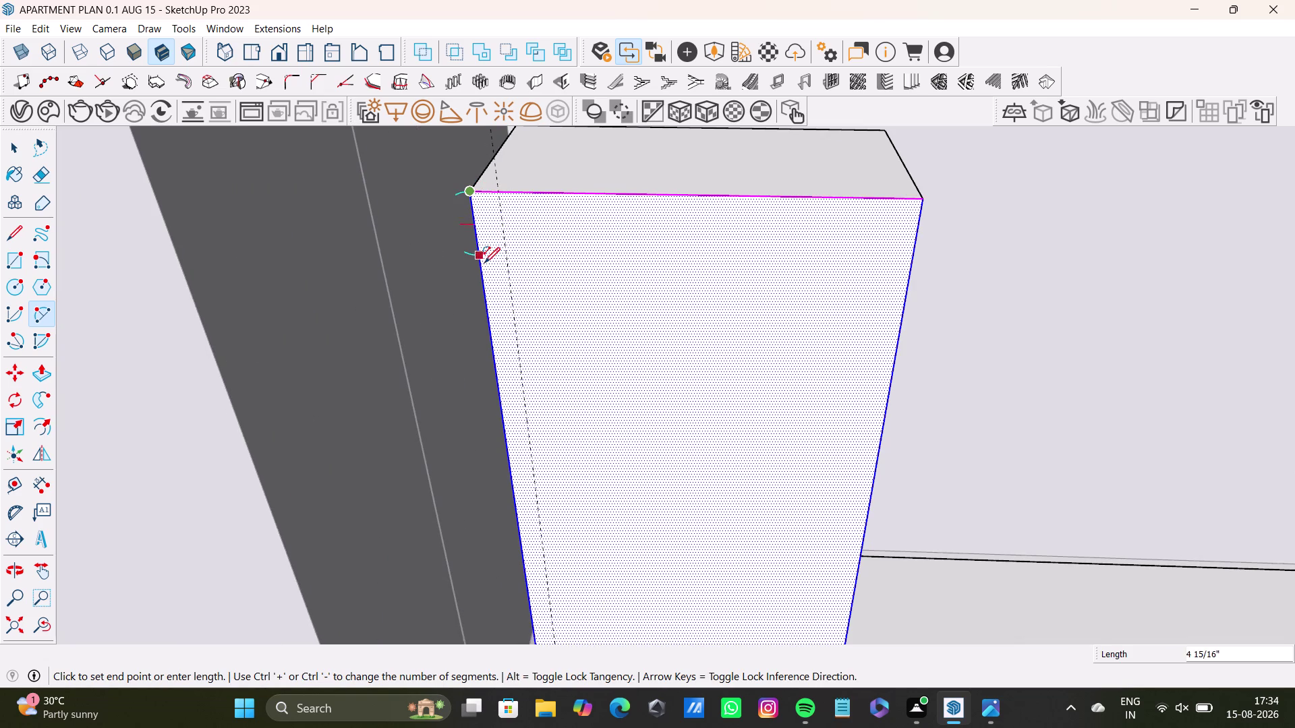
click(485, 263)
click(515, 270)
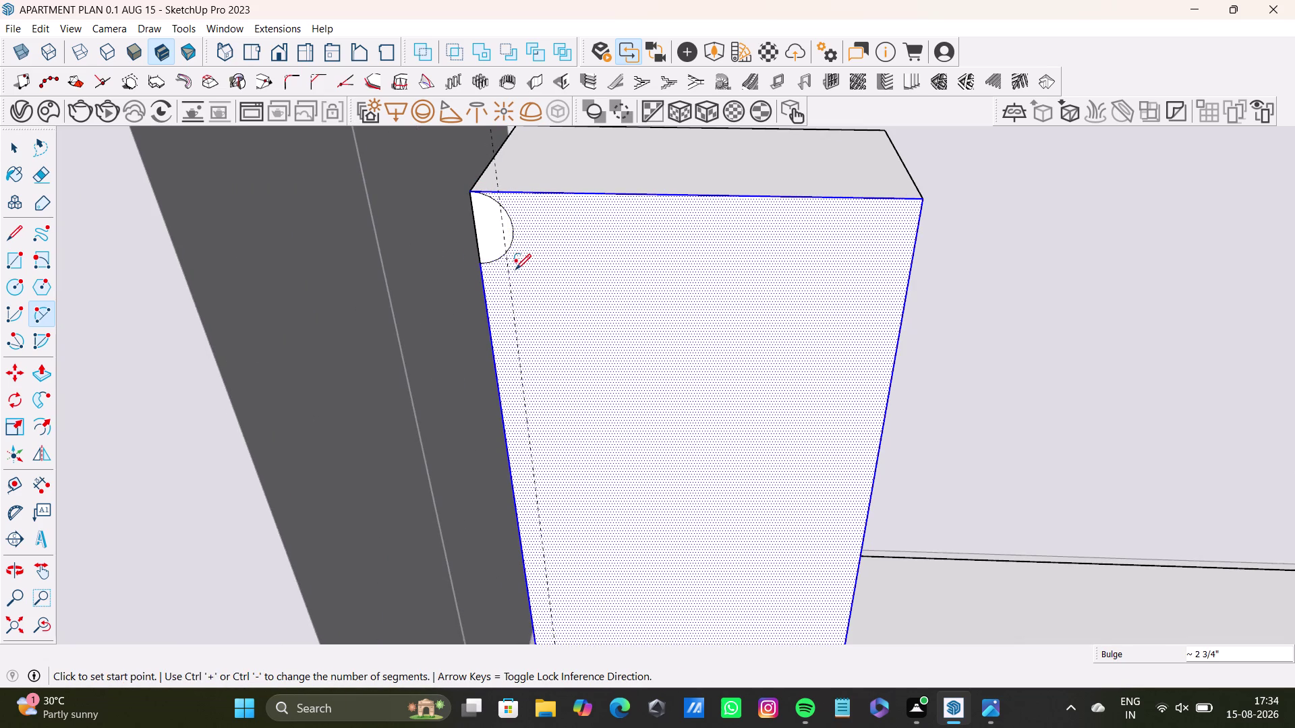
key(space)
Copy the arc to the top-right corner and fill between with /9 evenly spaced copies.
click(507, 249)
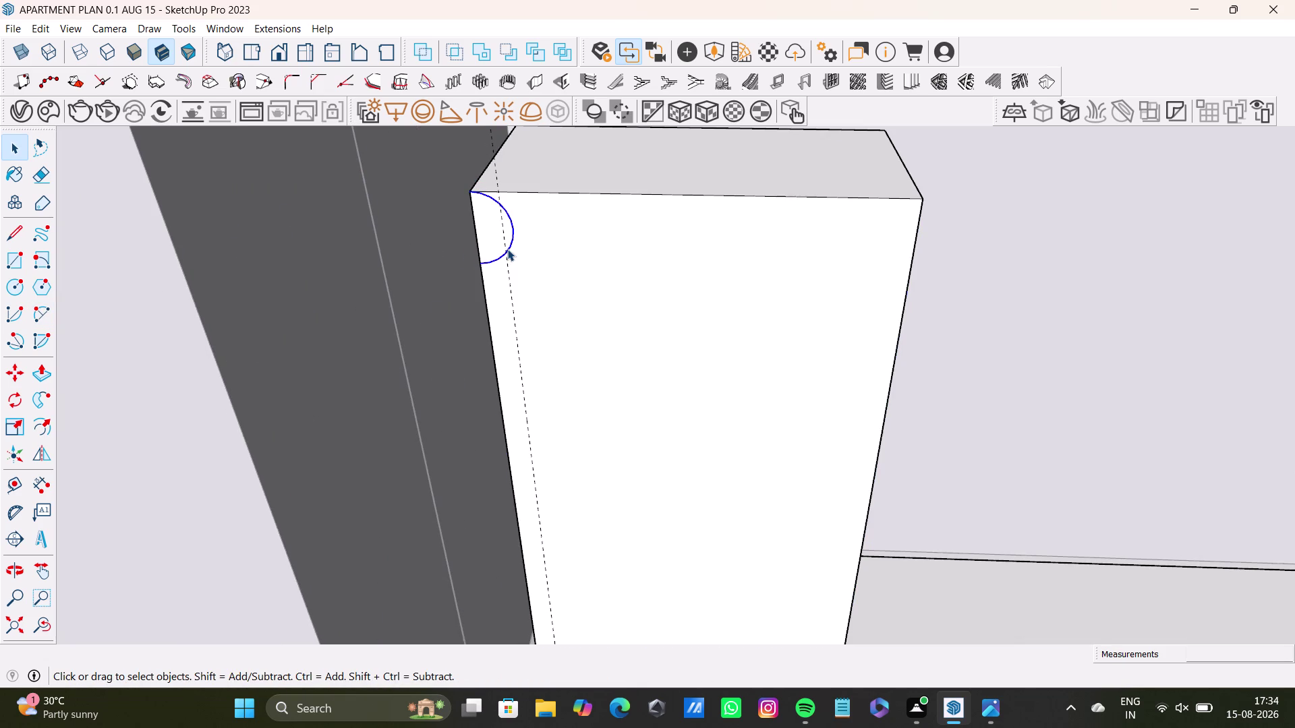
key(m)
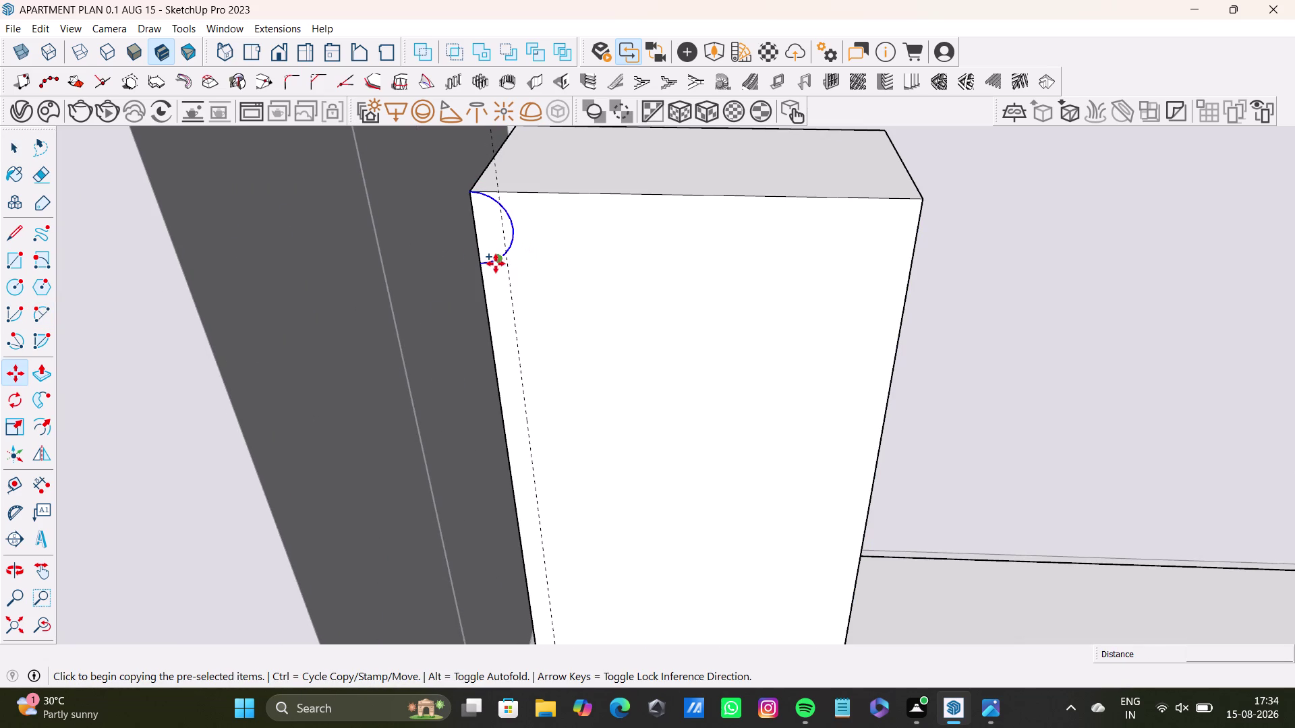
click(483, 269)
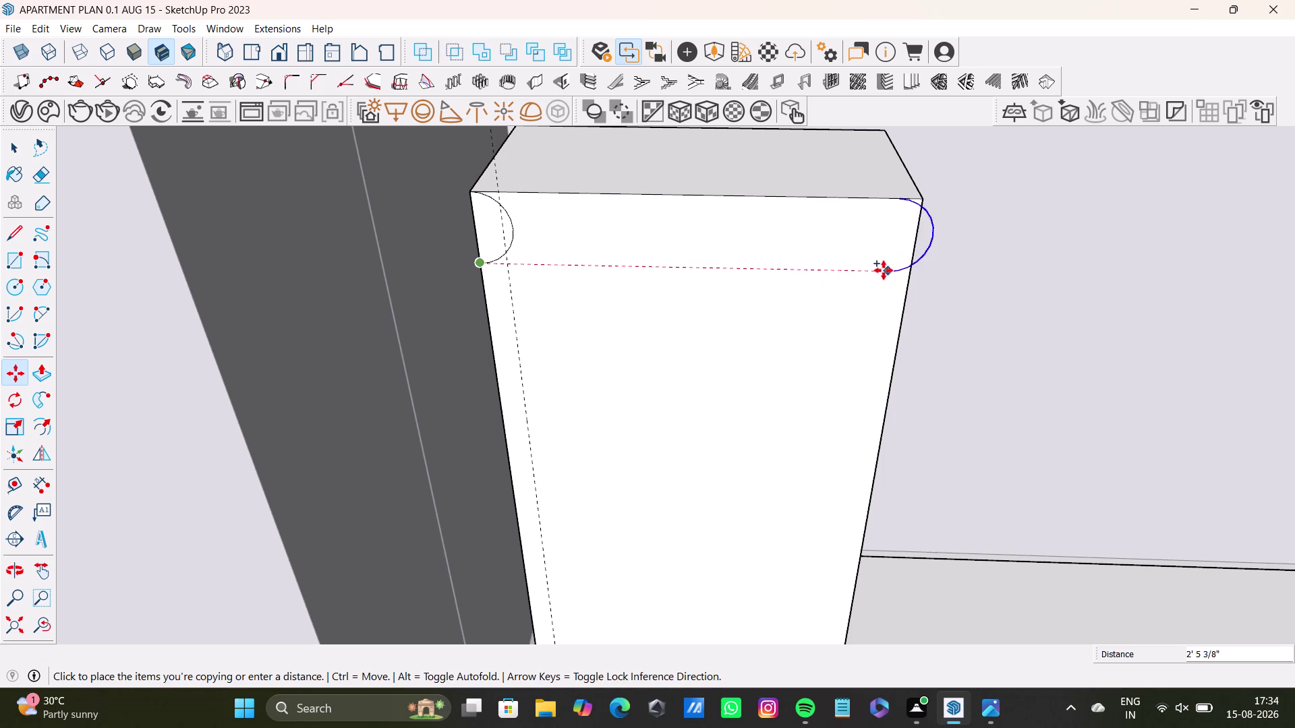
click(871, 266)
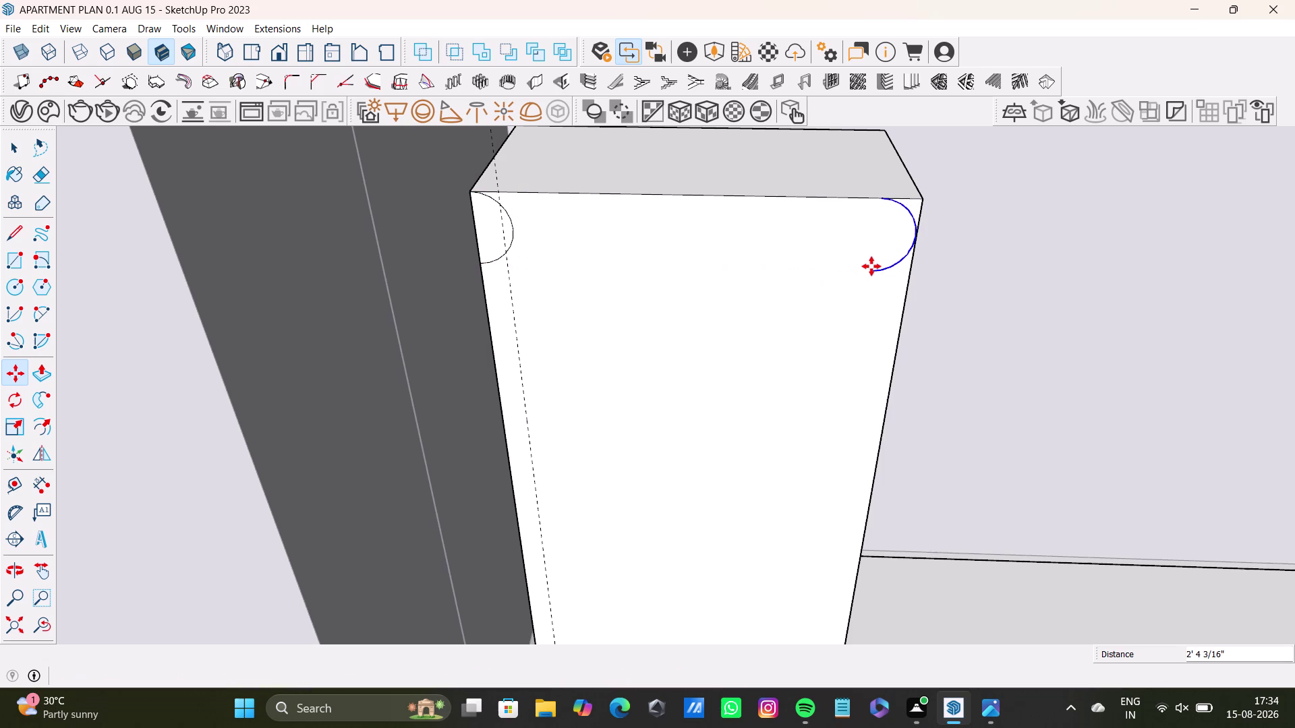
key(slash)
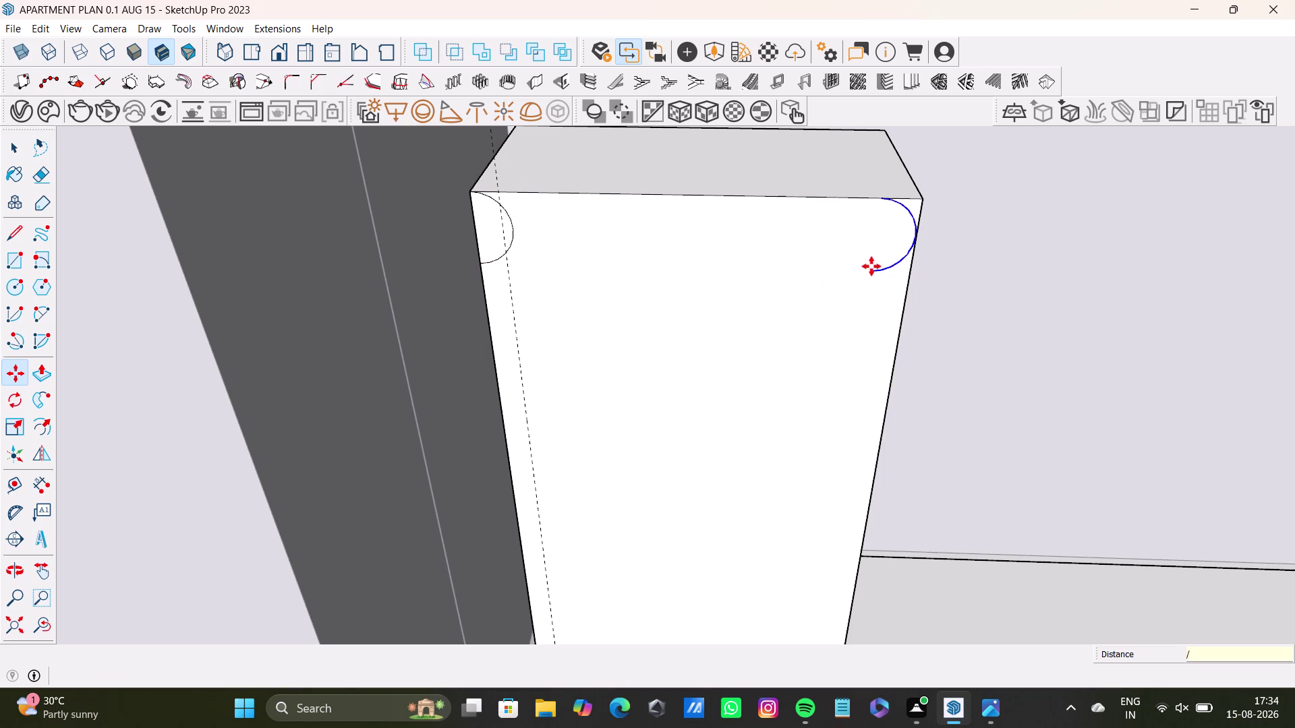
key(9)
key(Return)
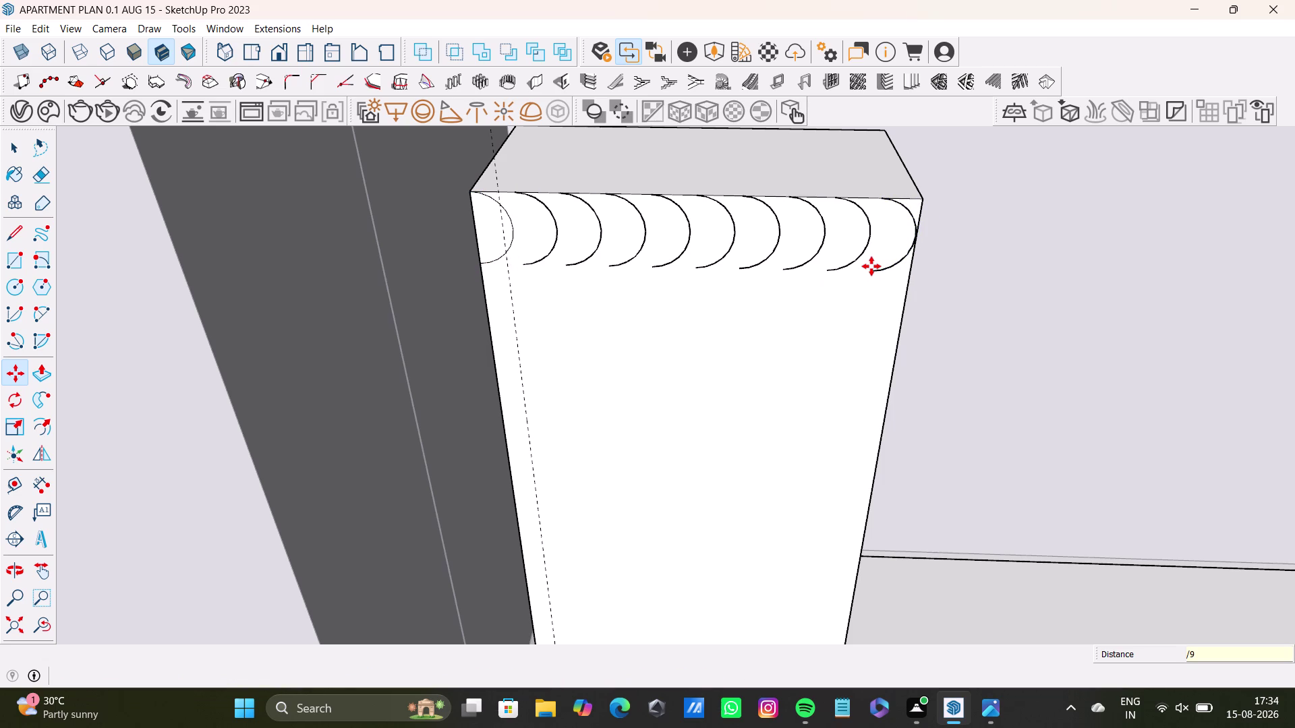
middle_drag(863, 315, 563, 169)
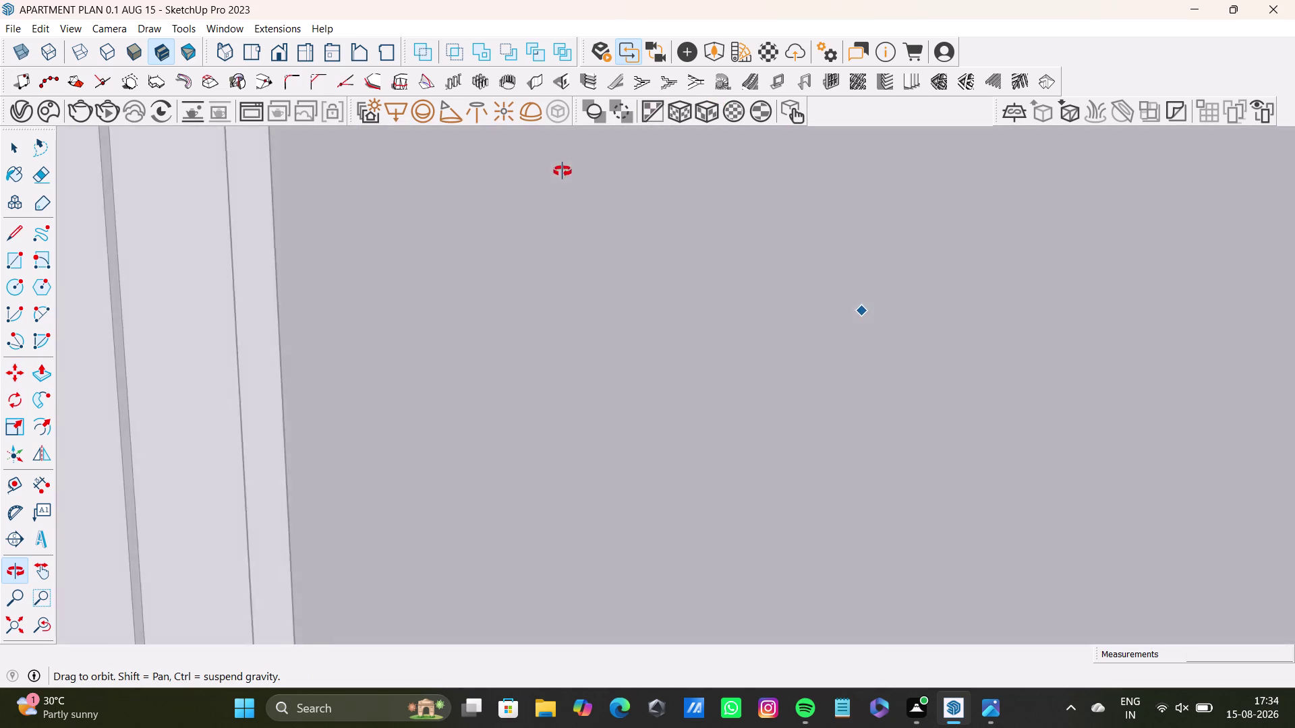
middle_drag(563, 169, 797, 280)
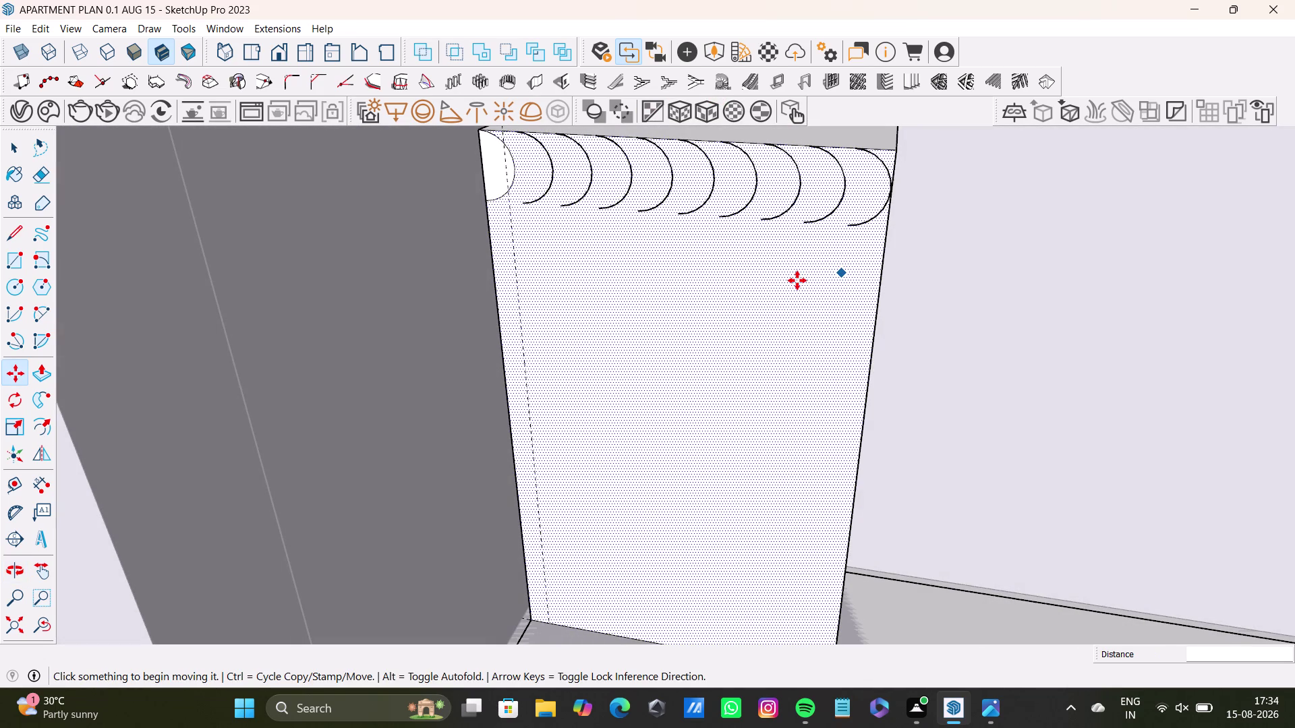
key(ctrl+z)
key(ctrl+z)
scroll(down, 3)
middle_drag(727, 306, 740, 224)
middle_drag(742, 225, 741, 312)
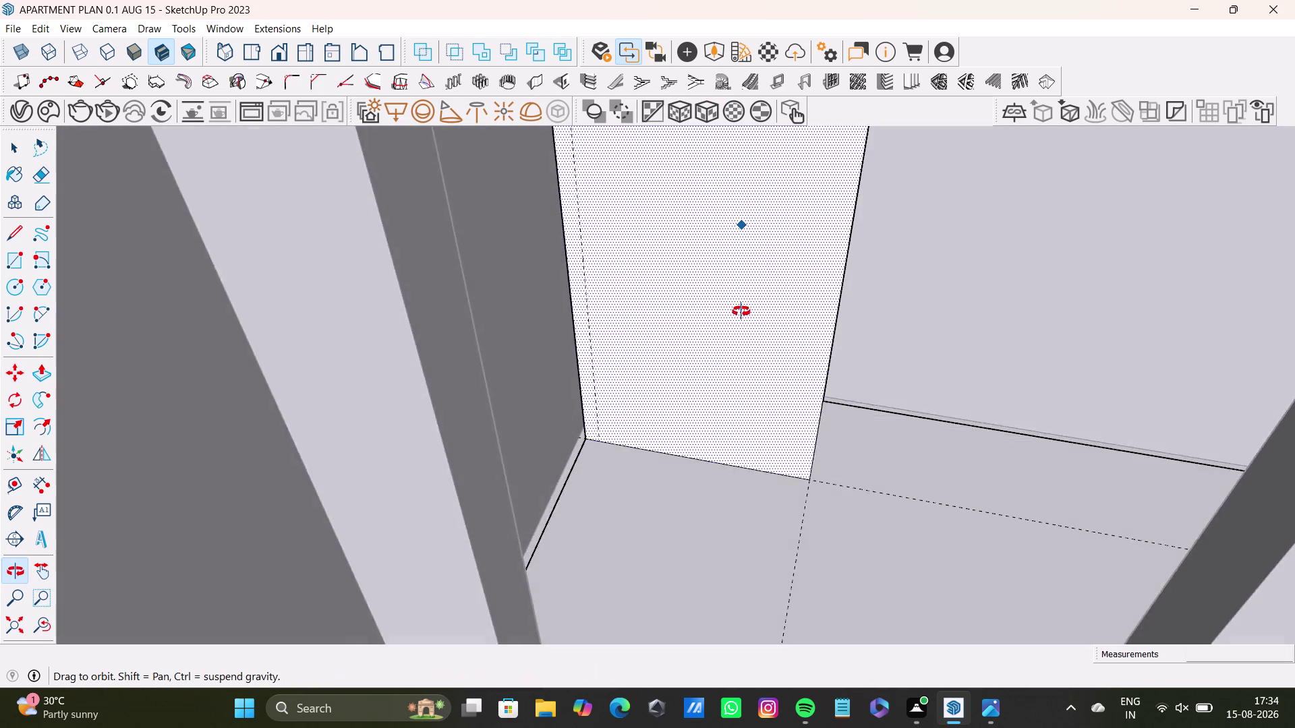
middle_drag(741, 312, 722, 460)
middle_drag(745, 437, 666, 276)
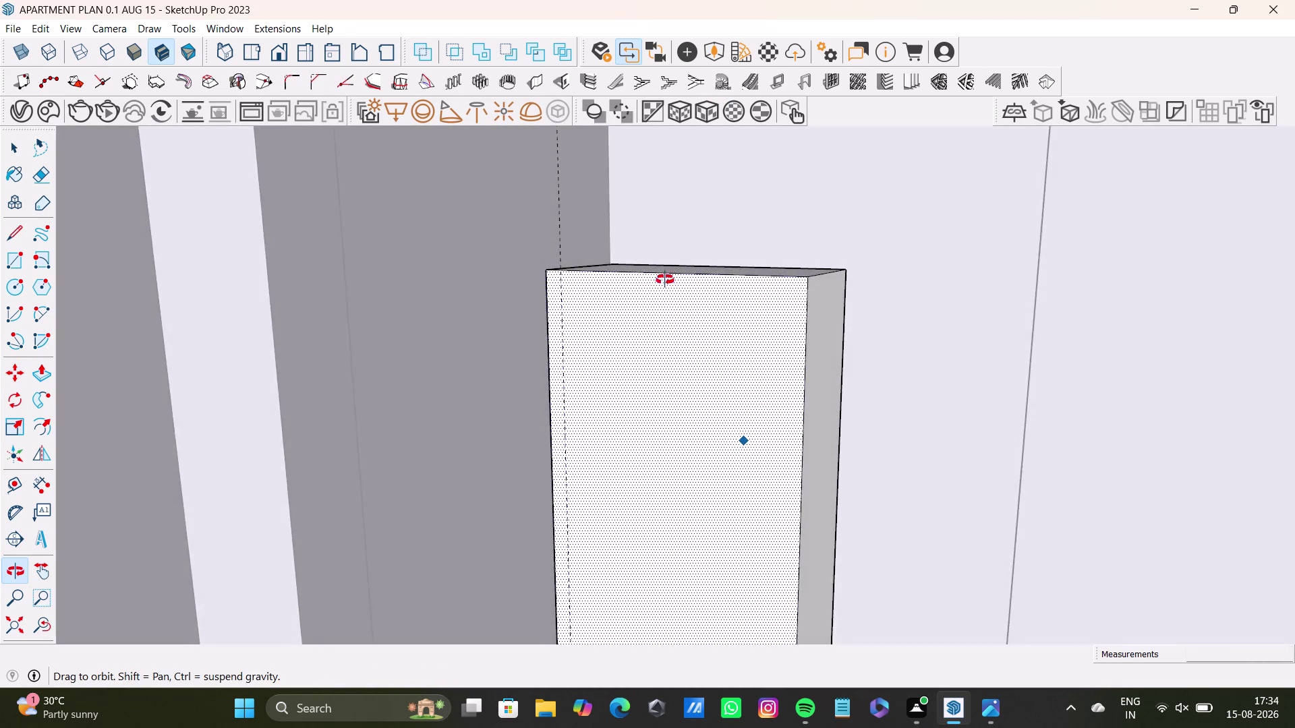
middle_drag(666, 275, 756, 305)
scroll(down, 3)
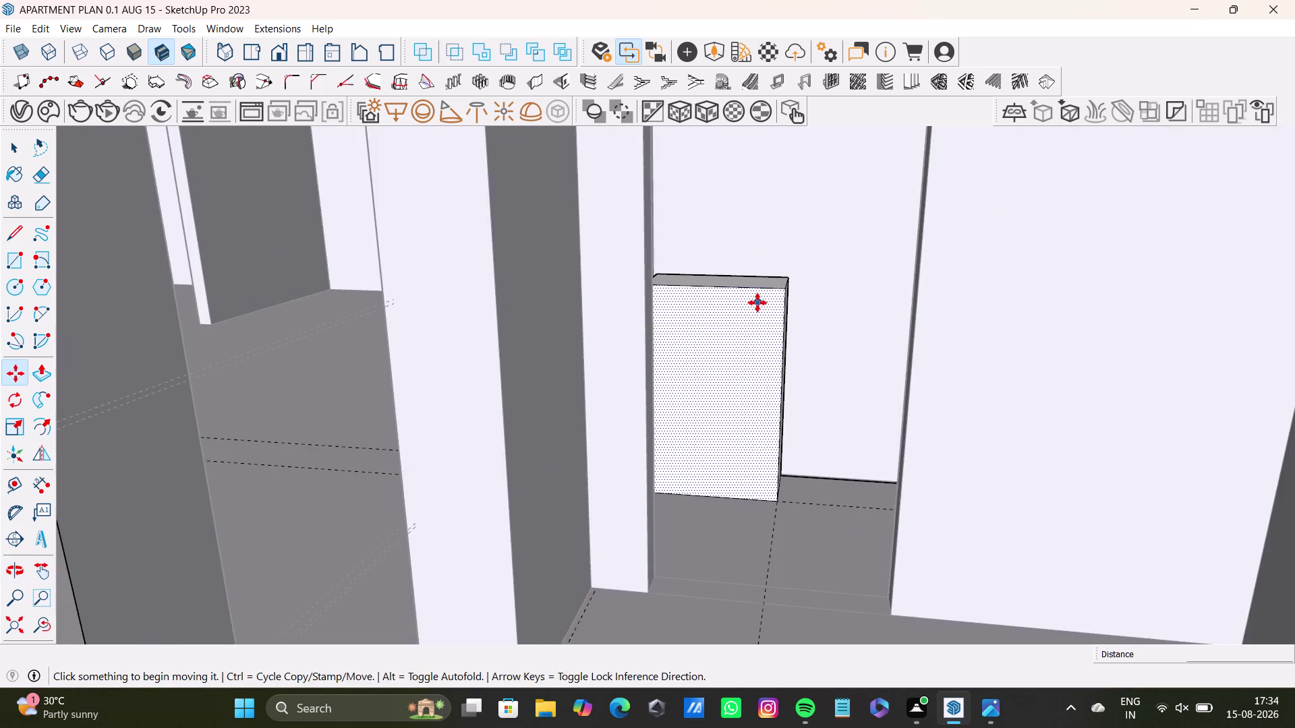
scroll(down, 3)
middle_drag(757, 303, 762, 247)
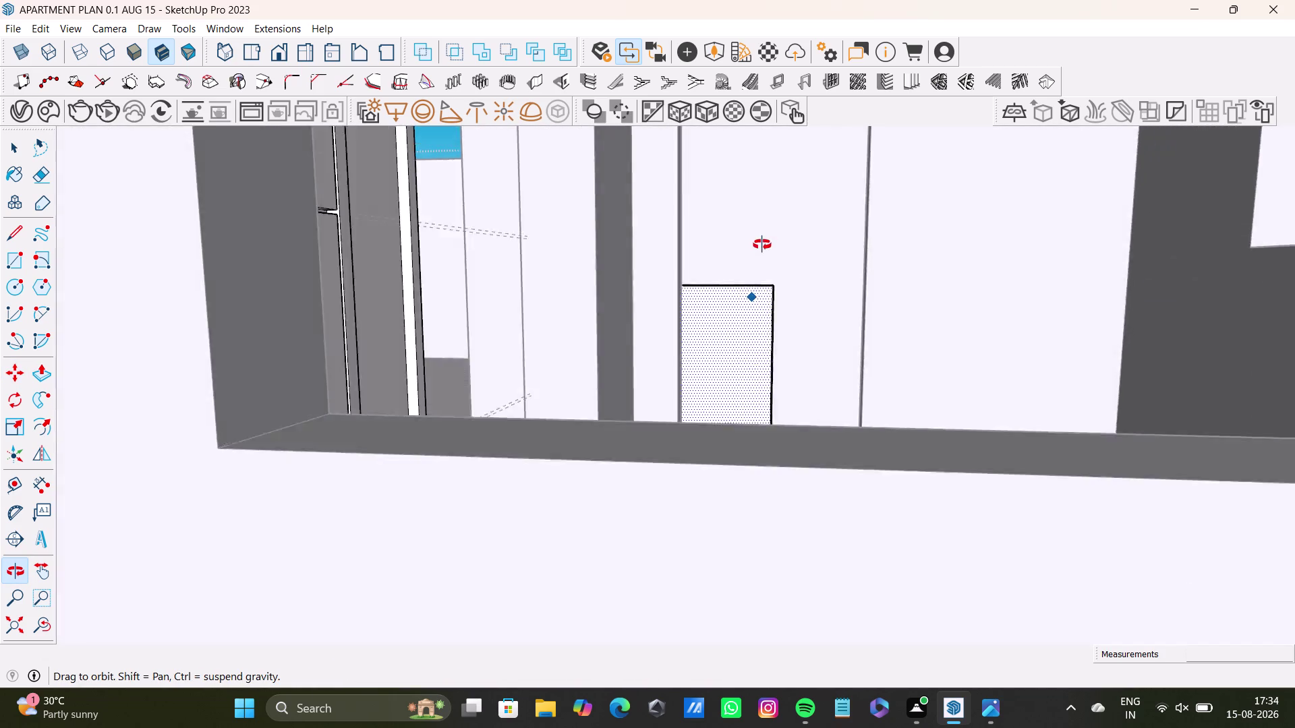
middle_drag(763, 247, 705, 277)
scroll(down, 3)
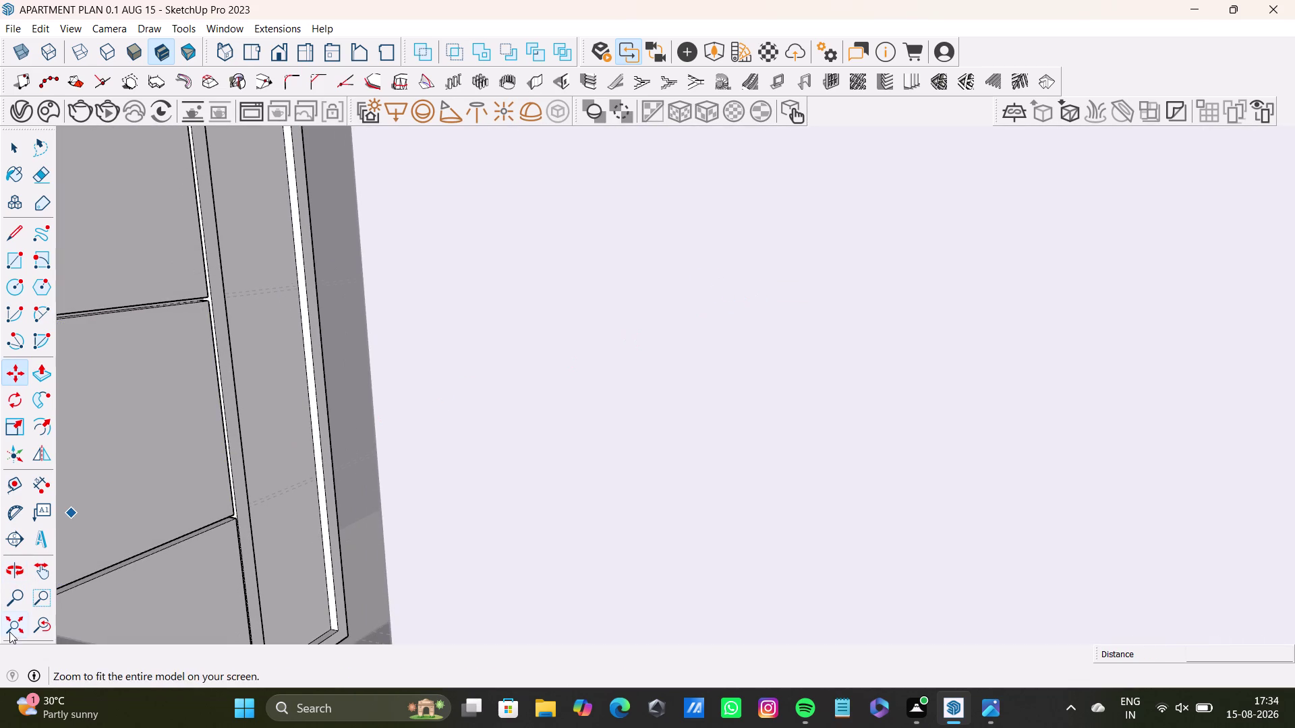
drag(11, 631, 16, 630)
scroll(up, 3)
middle_drag(806, 336, 769, 556)
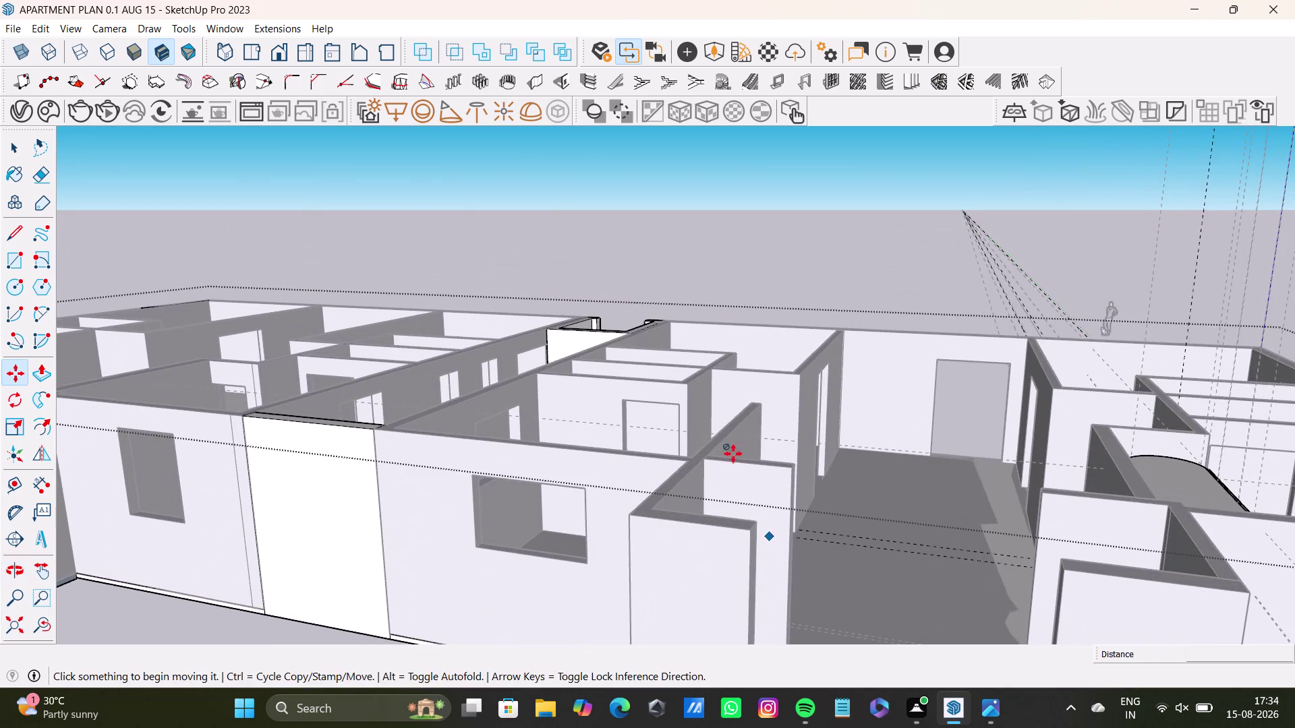
middle_drag(624, 390, 877, 692)
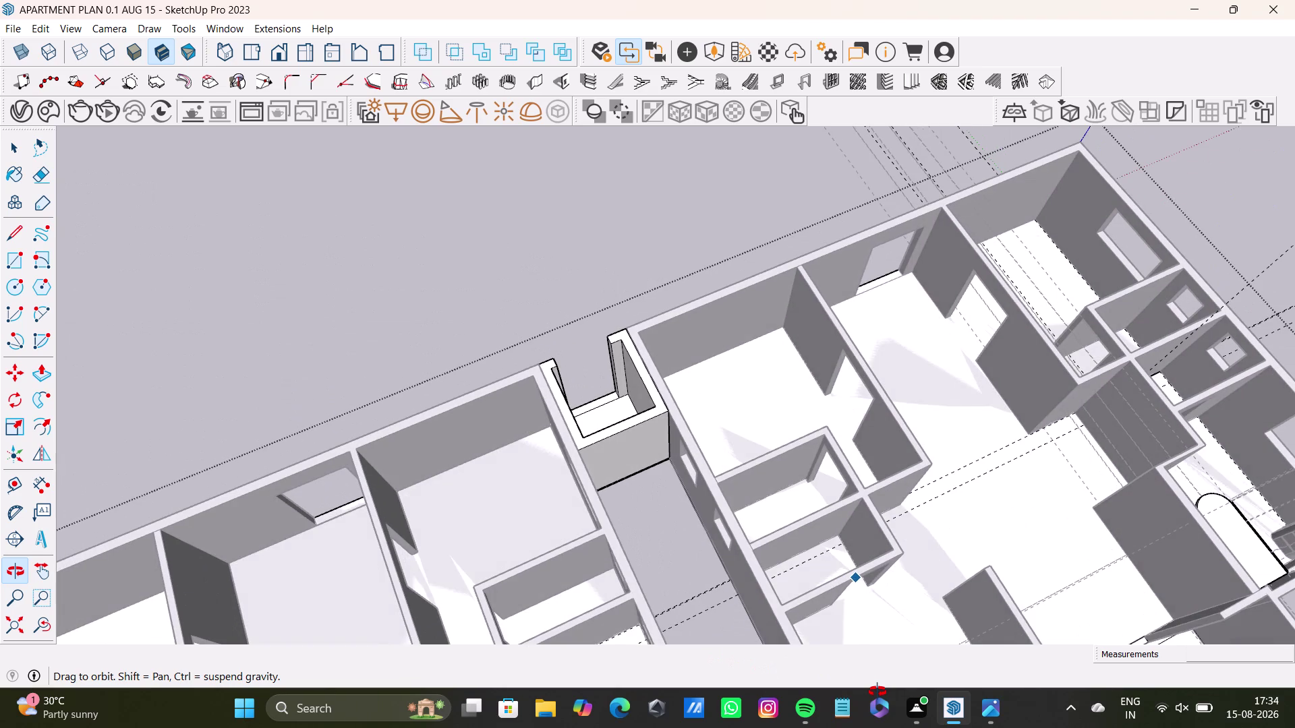
middle_drag(877, 692, 878, 692)
middle_drag(976, 424, 633, 413)
scroll(up, 3)
middle_drag(853, 412, 607, 459)
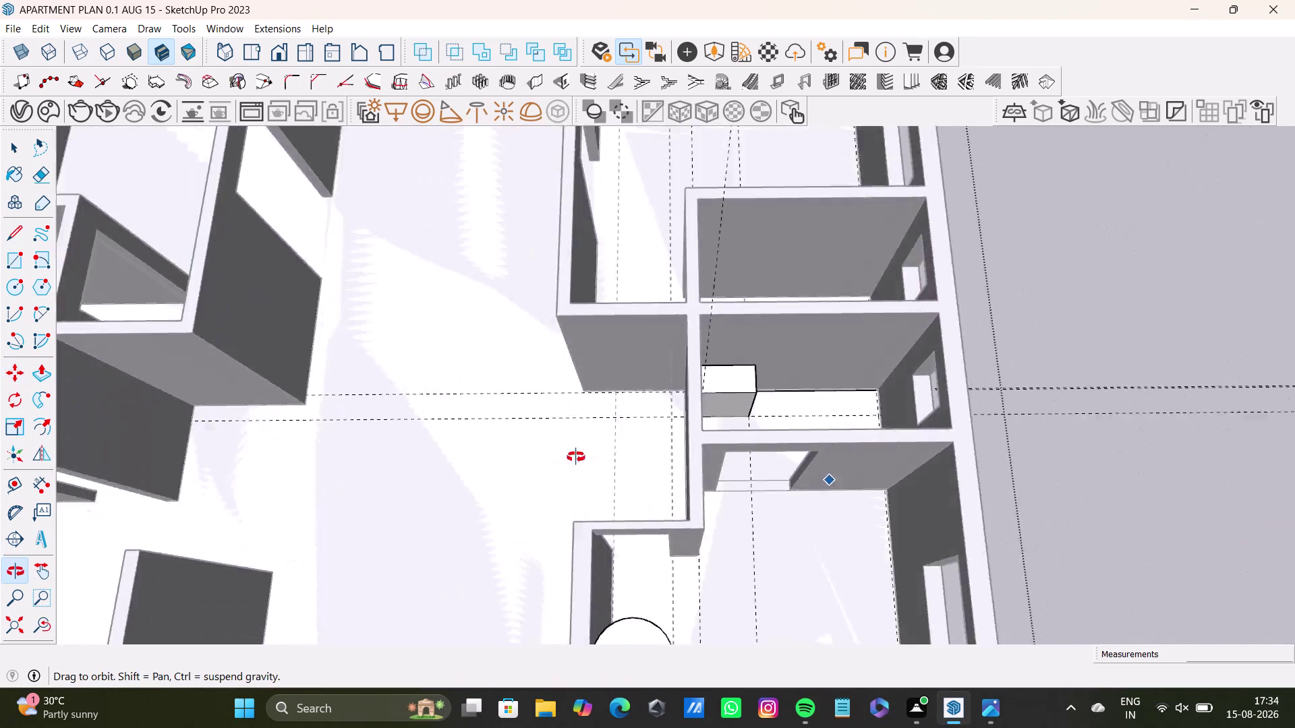
middle_drag(606, 458, 575, 457)
scroll(up, 3)
middle_drag(727, 452, 769, 450)
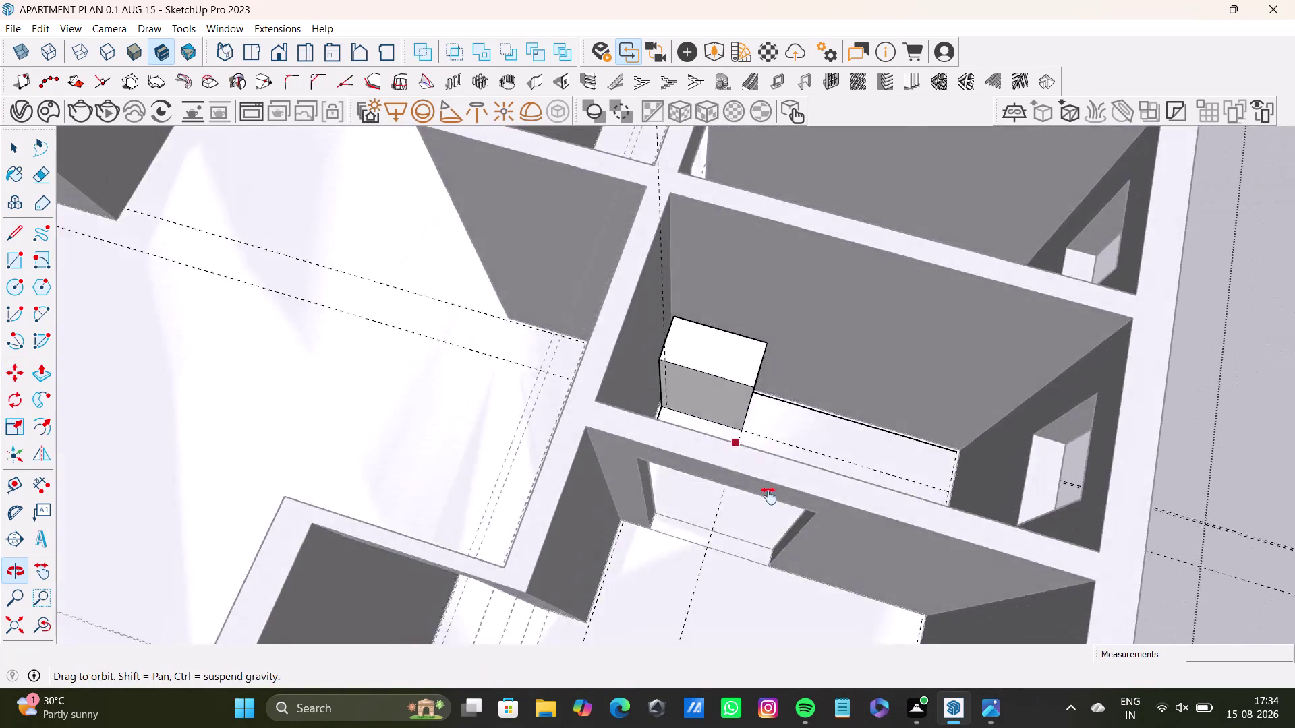
middle_drag(769, 450, 776, 671)
middle_drag(584, 251, 588, 534)
scroll(down, 3)
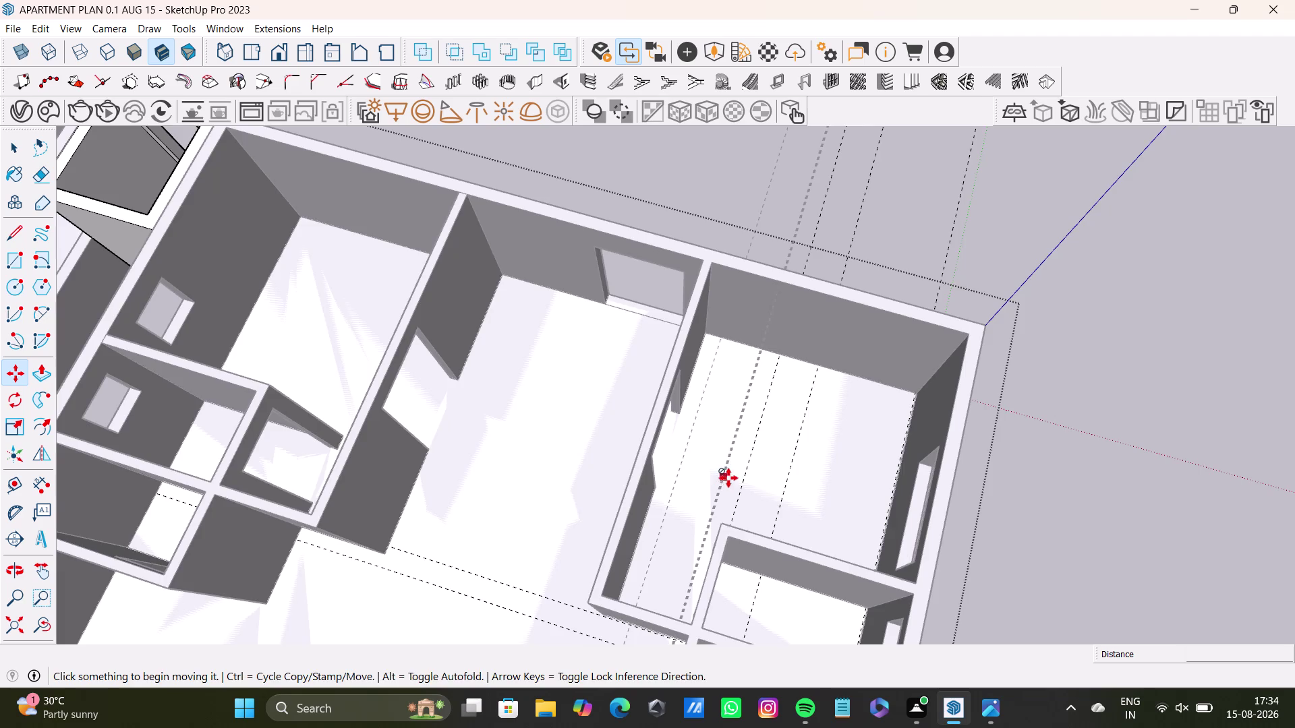
middle_drag(728, 478, 885, 440)
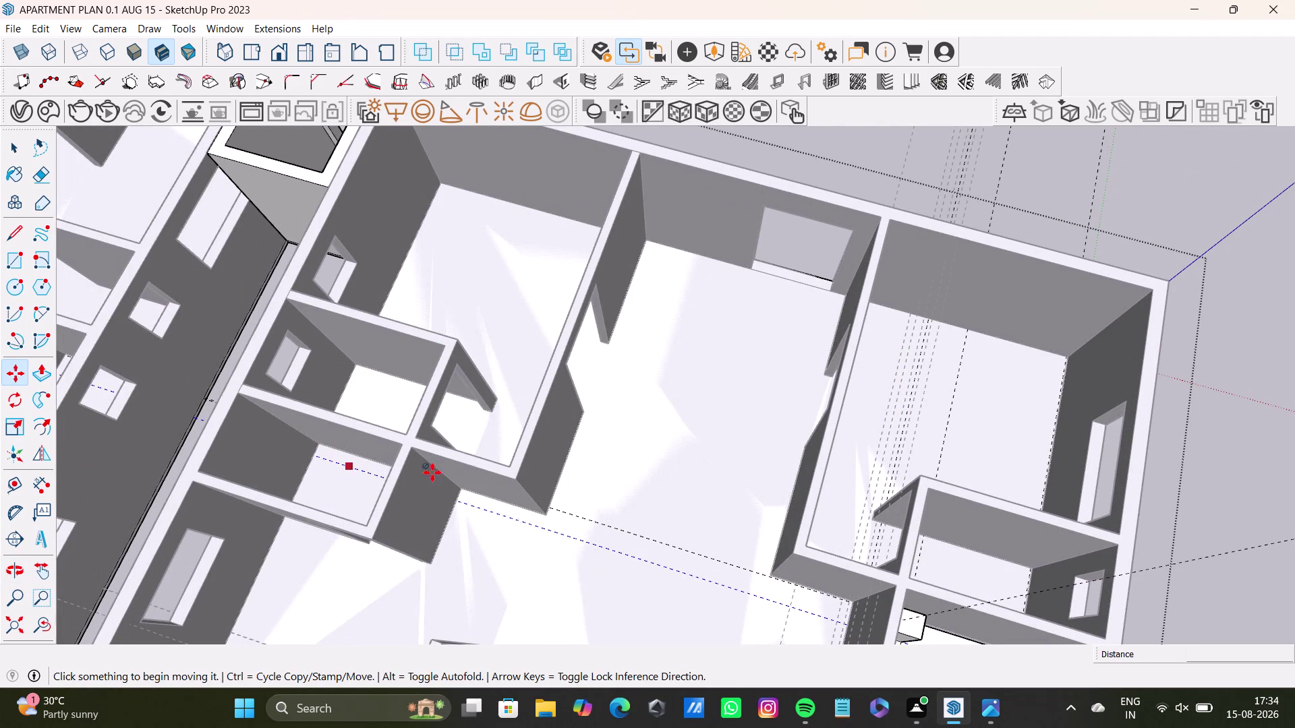
scroll(down, 3)
middle_drag(438, 467, 633, 159)
scroll(down, 3)
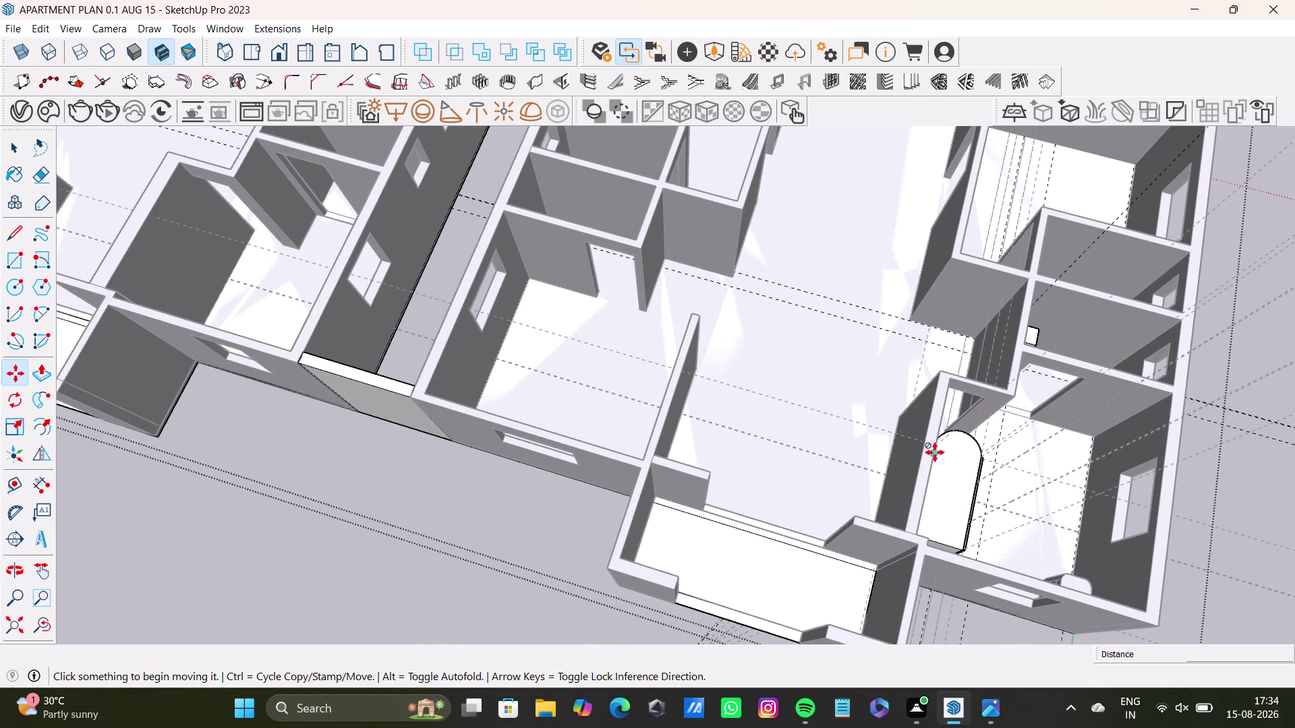
middle_drag(929, 453, 722, 616)
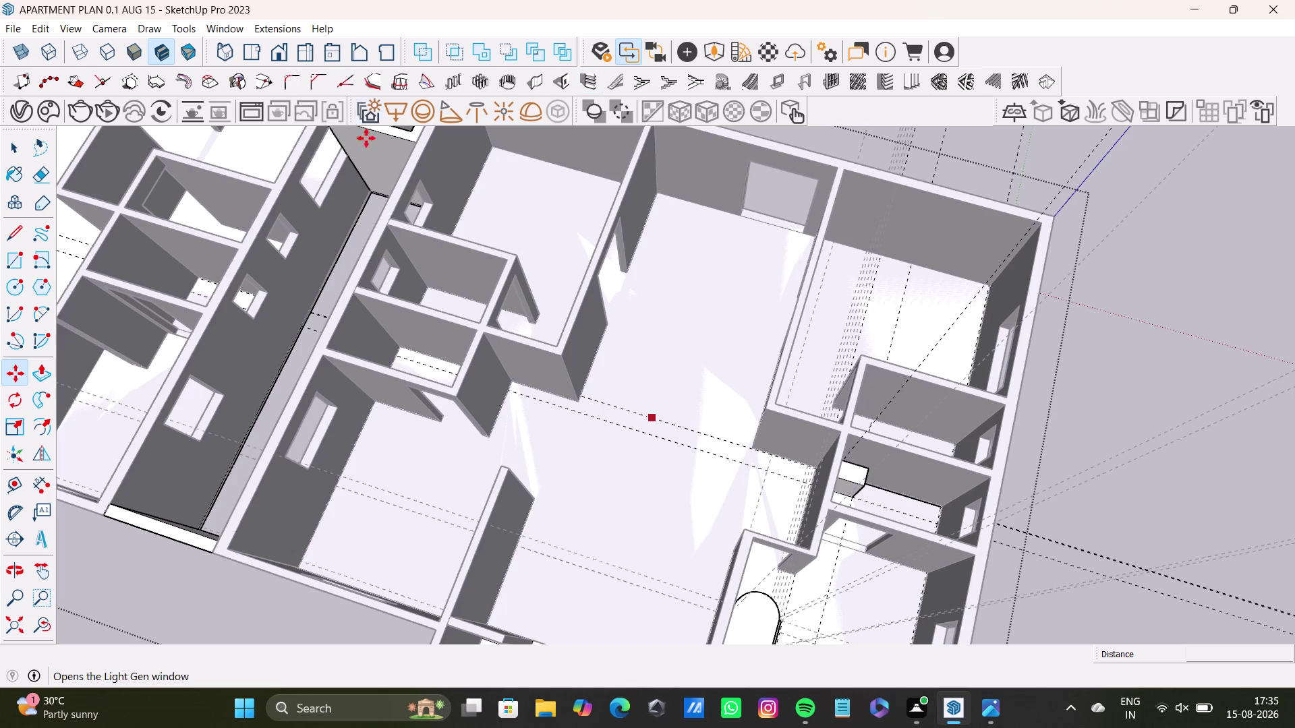
scroll(down, 3)
scroll(up, 3)
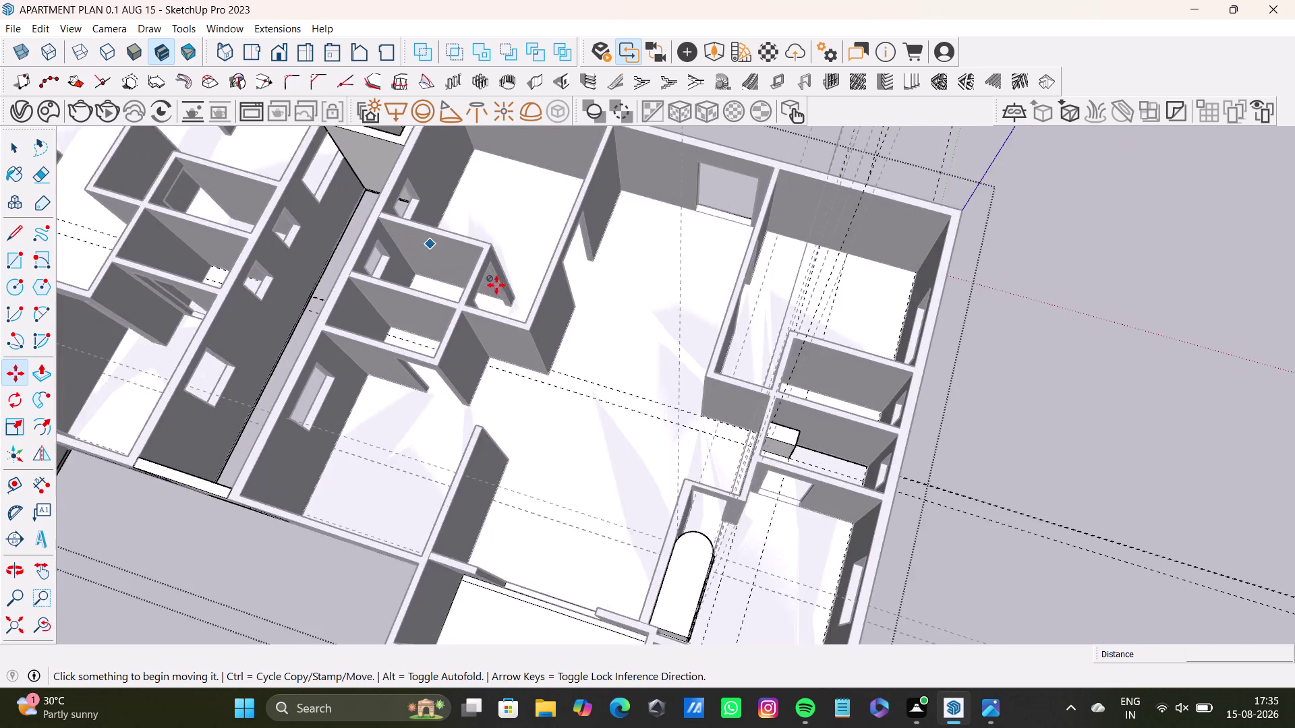
scroll(up, 3)
scroll(down, 3)
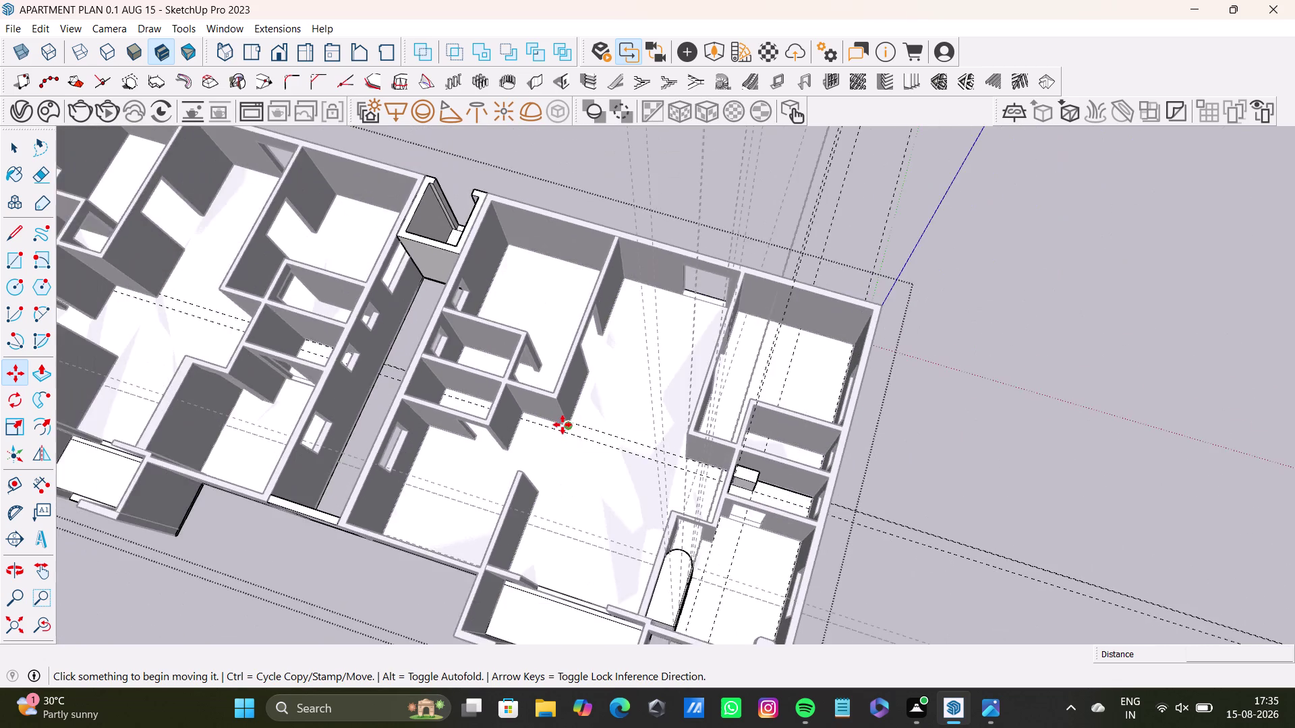
scroll(down, 3)
click(600, 292)
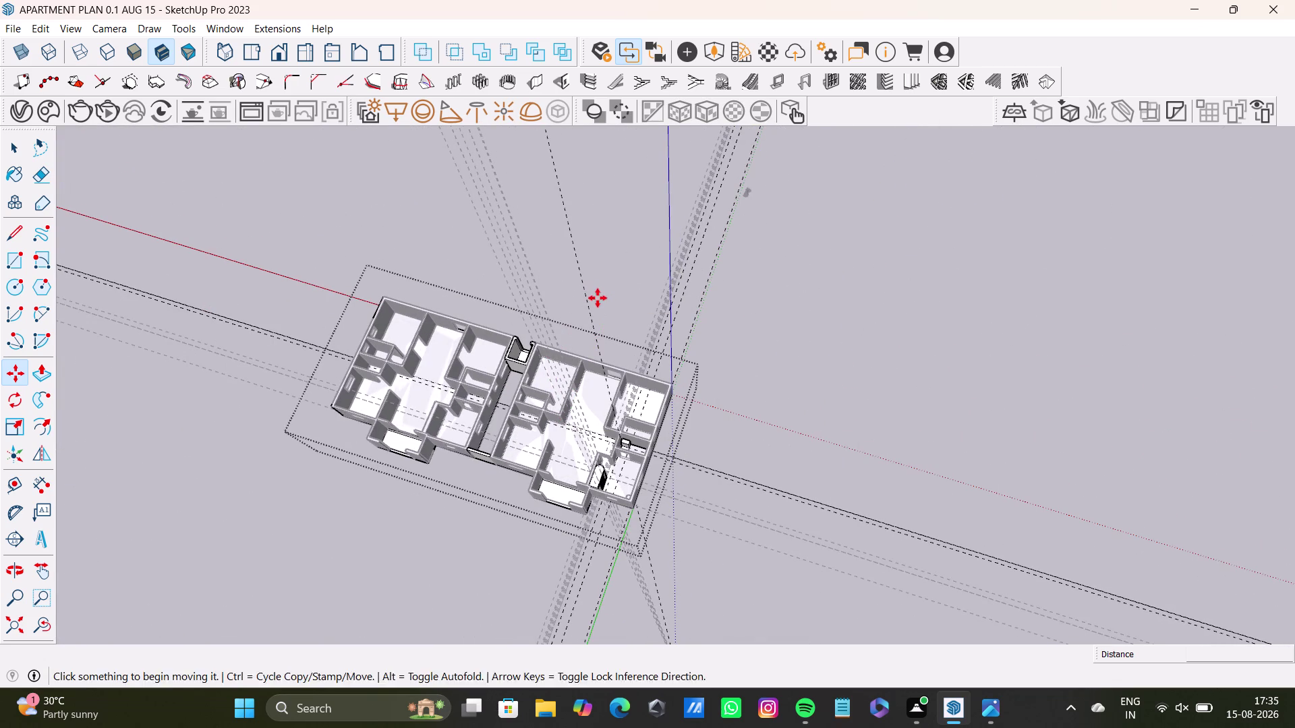
key(space)
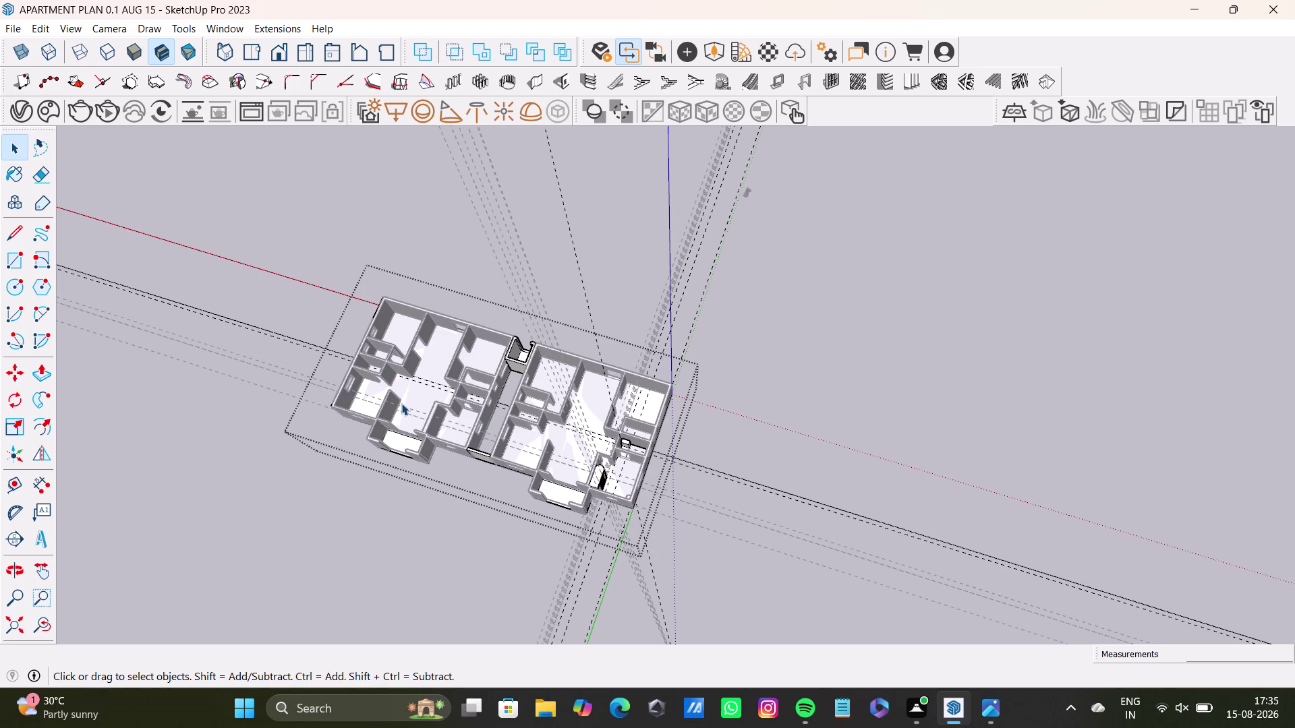
key(space)
click(386, 228)
scroll(up, 3)
middle_drag(475, 314, 424, 140)
middle_drag(617, 369, 731, 220)
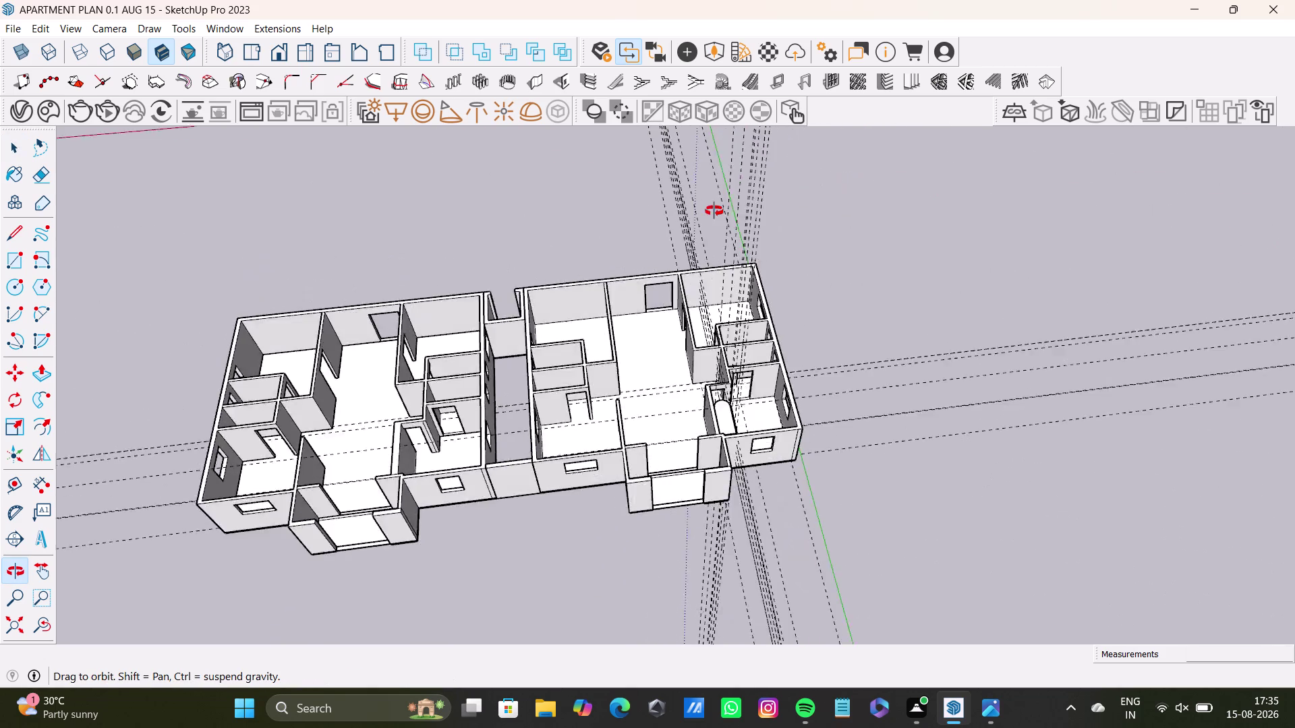
middle_drag(731, 220, 396, 273)
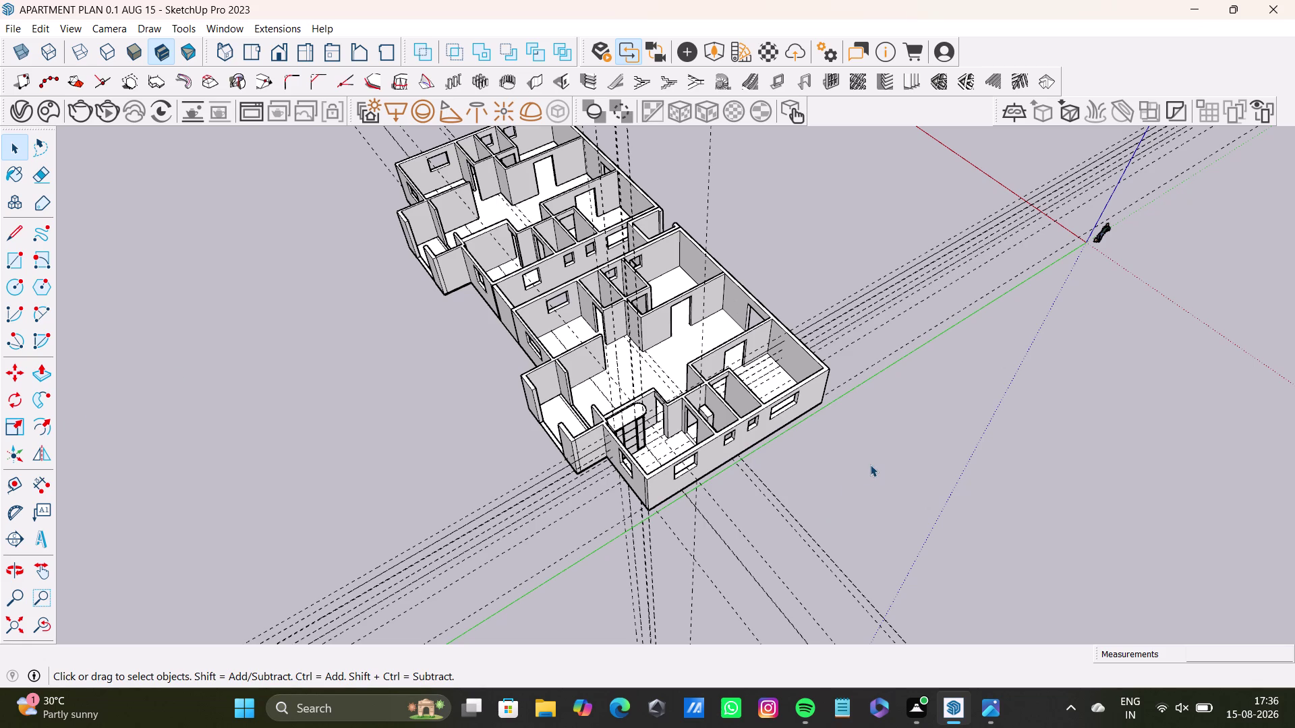
scroll(down, 3)
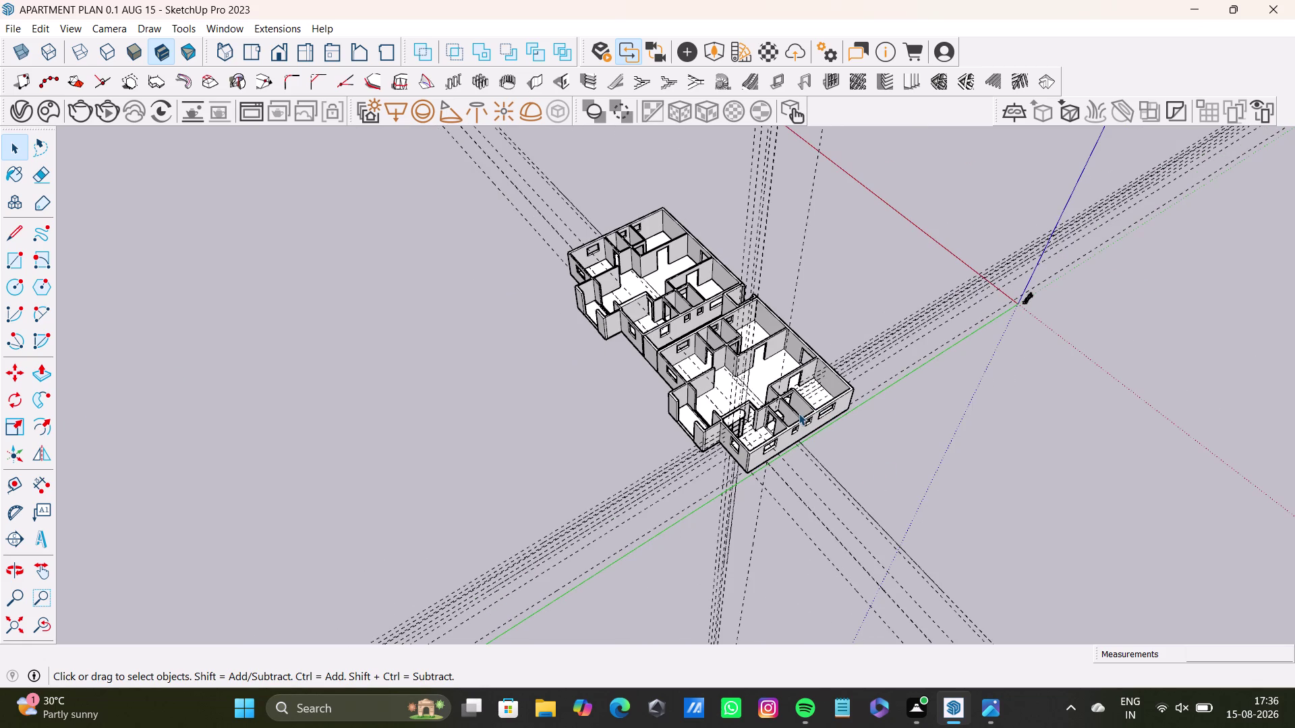